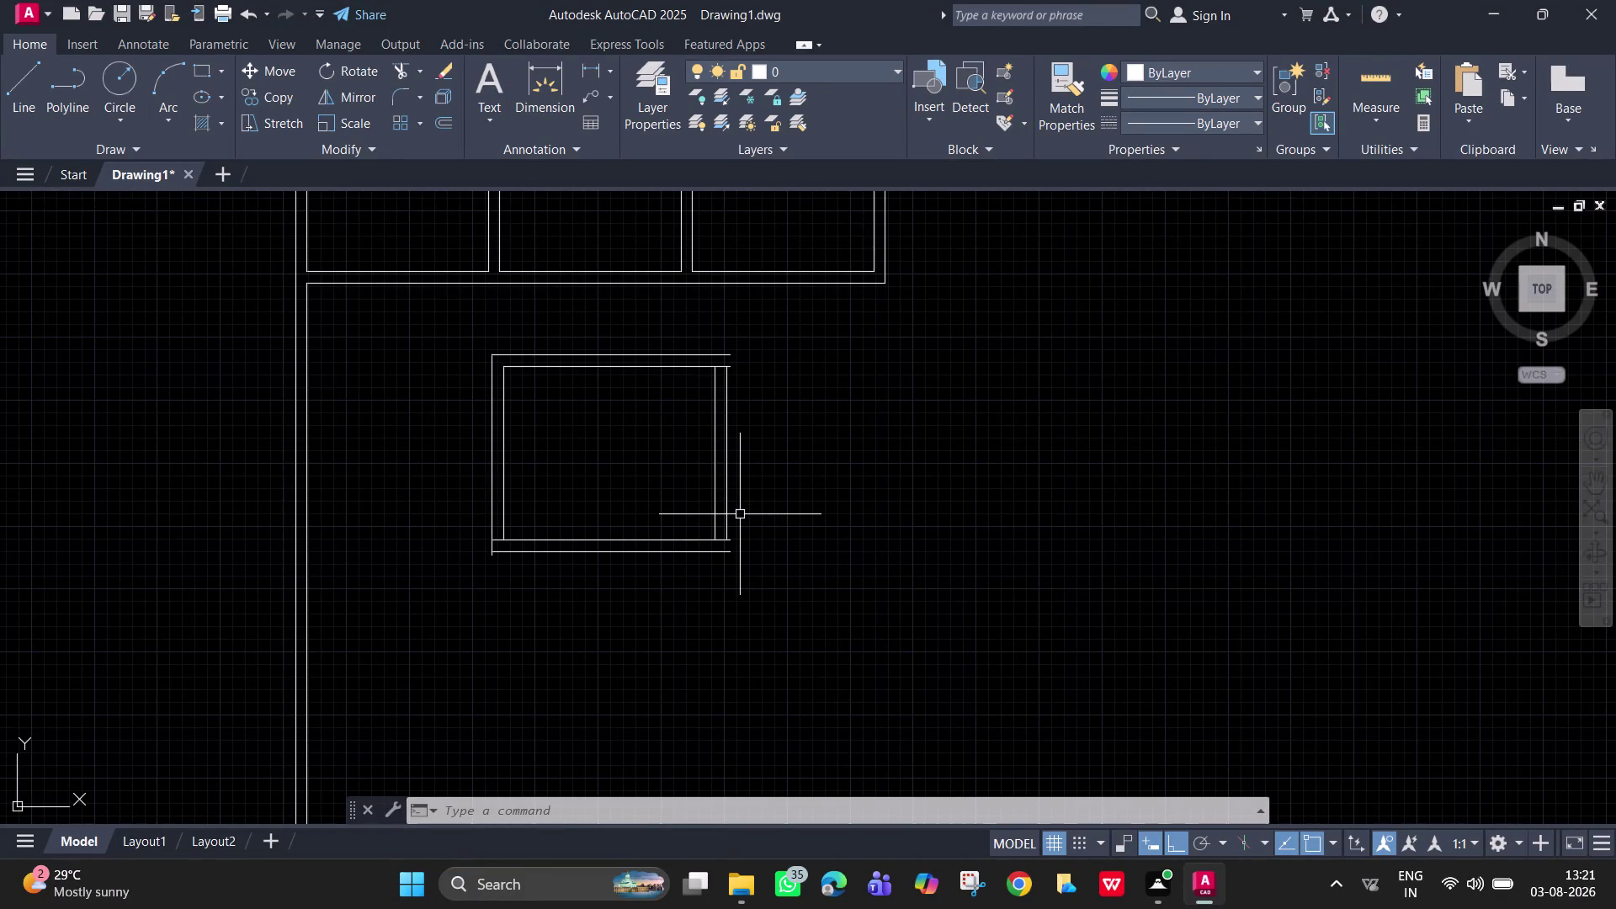
Offset the room's right wall line 11'6" to the right.
key(o)
key(space)
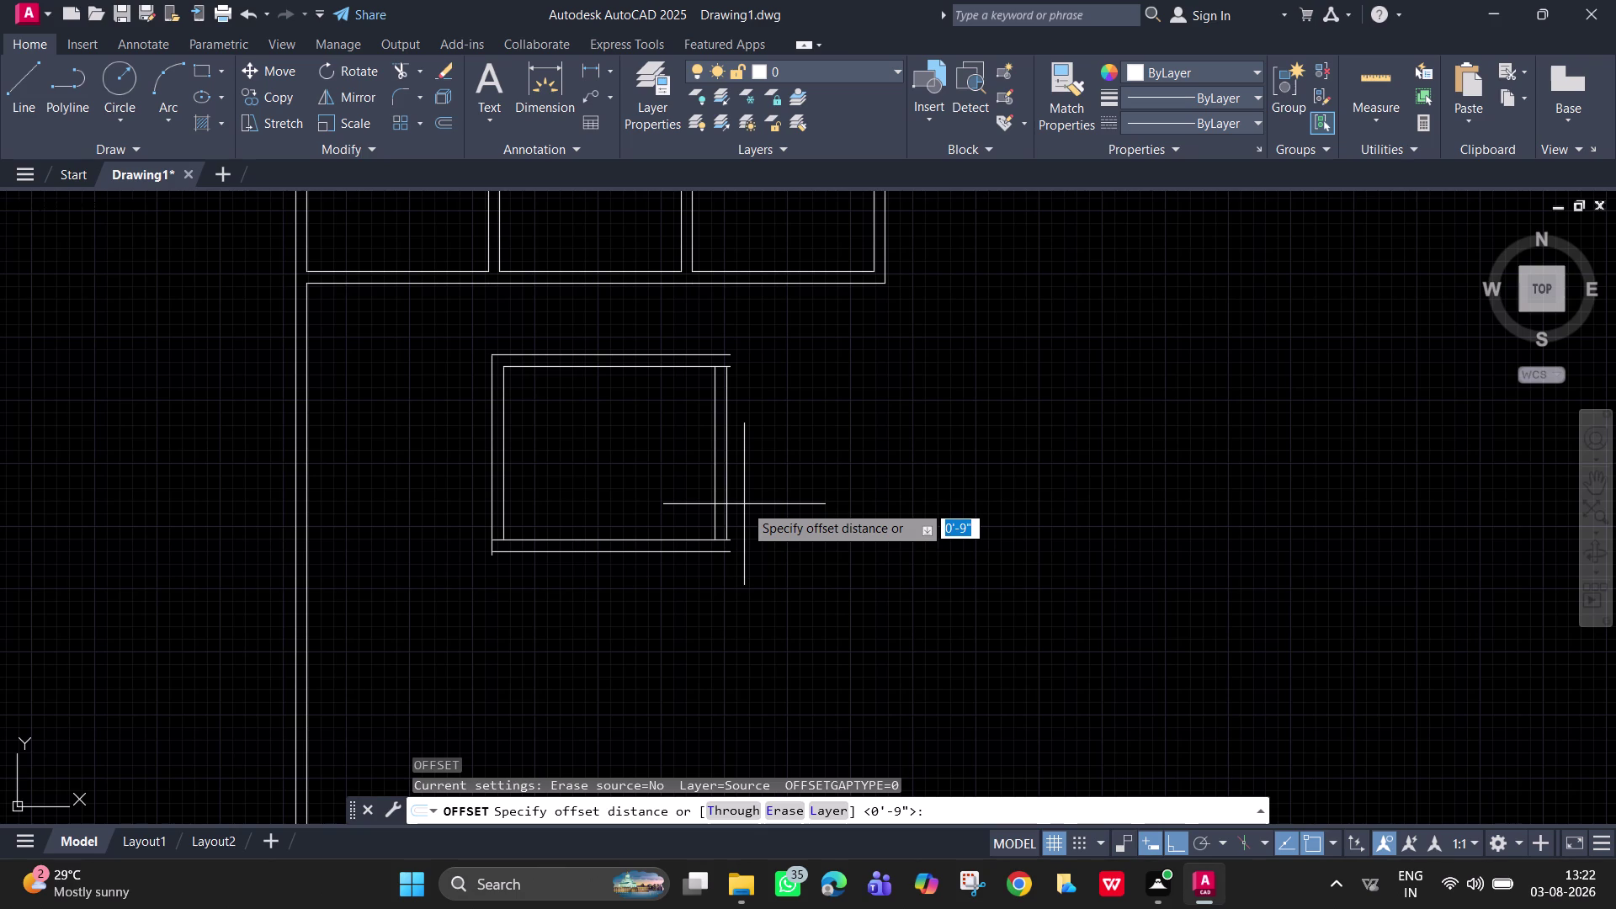
text(11')
text(6)
text(")
key(Return)
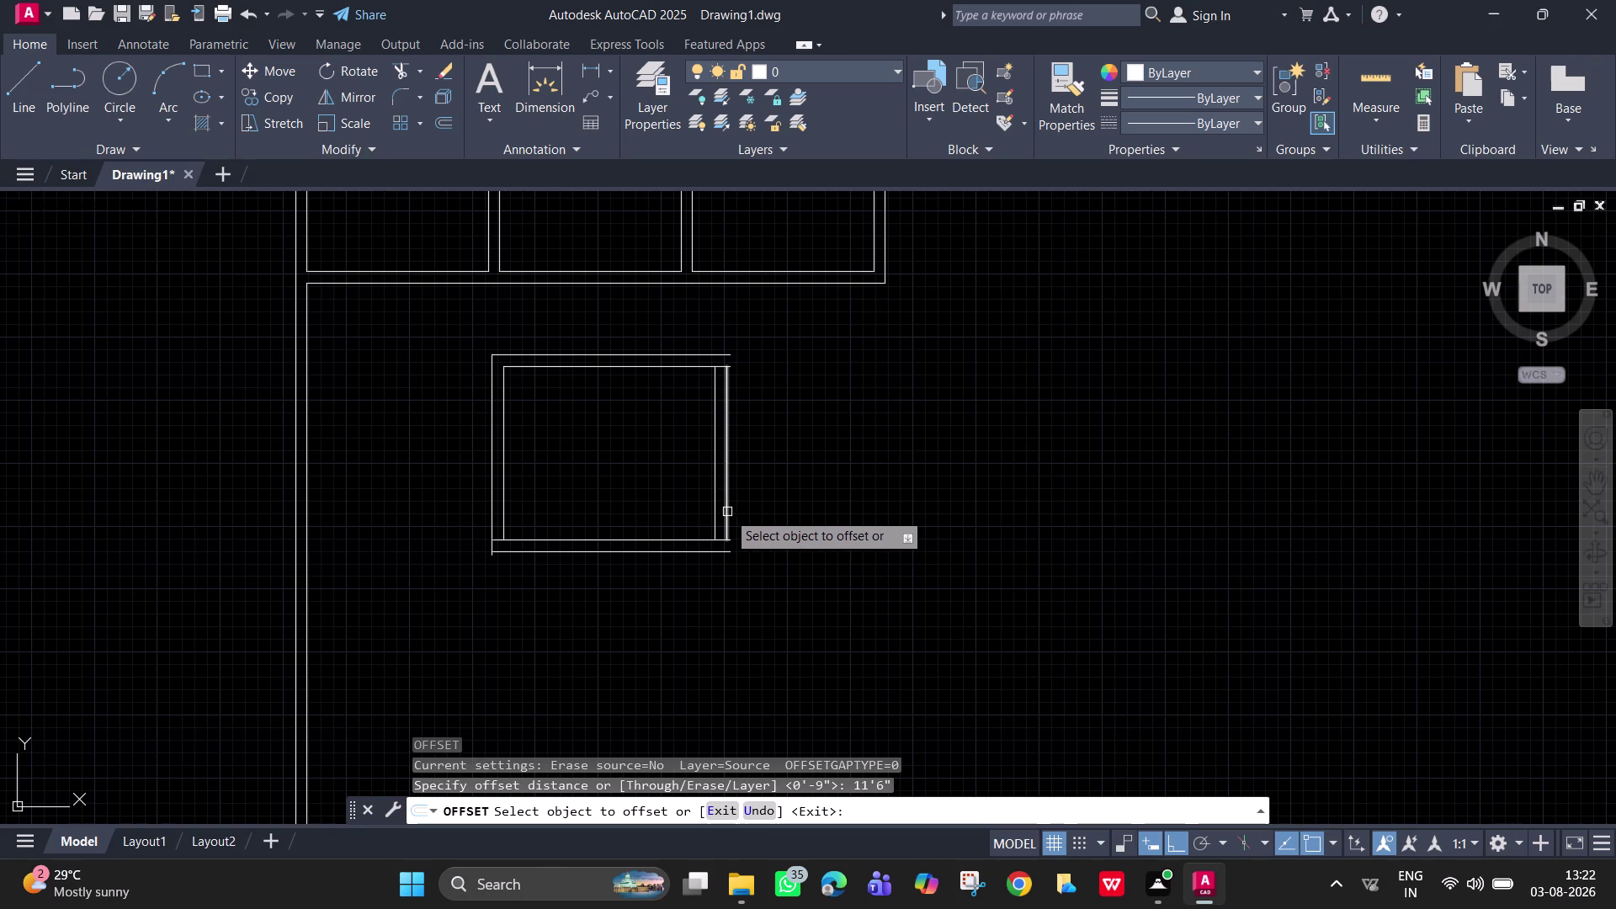
click(726, 511)
click(1239, 455)
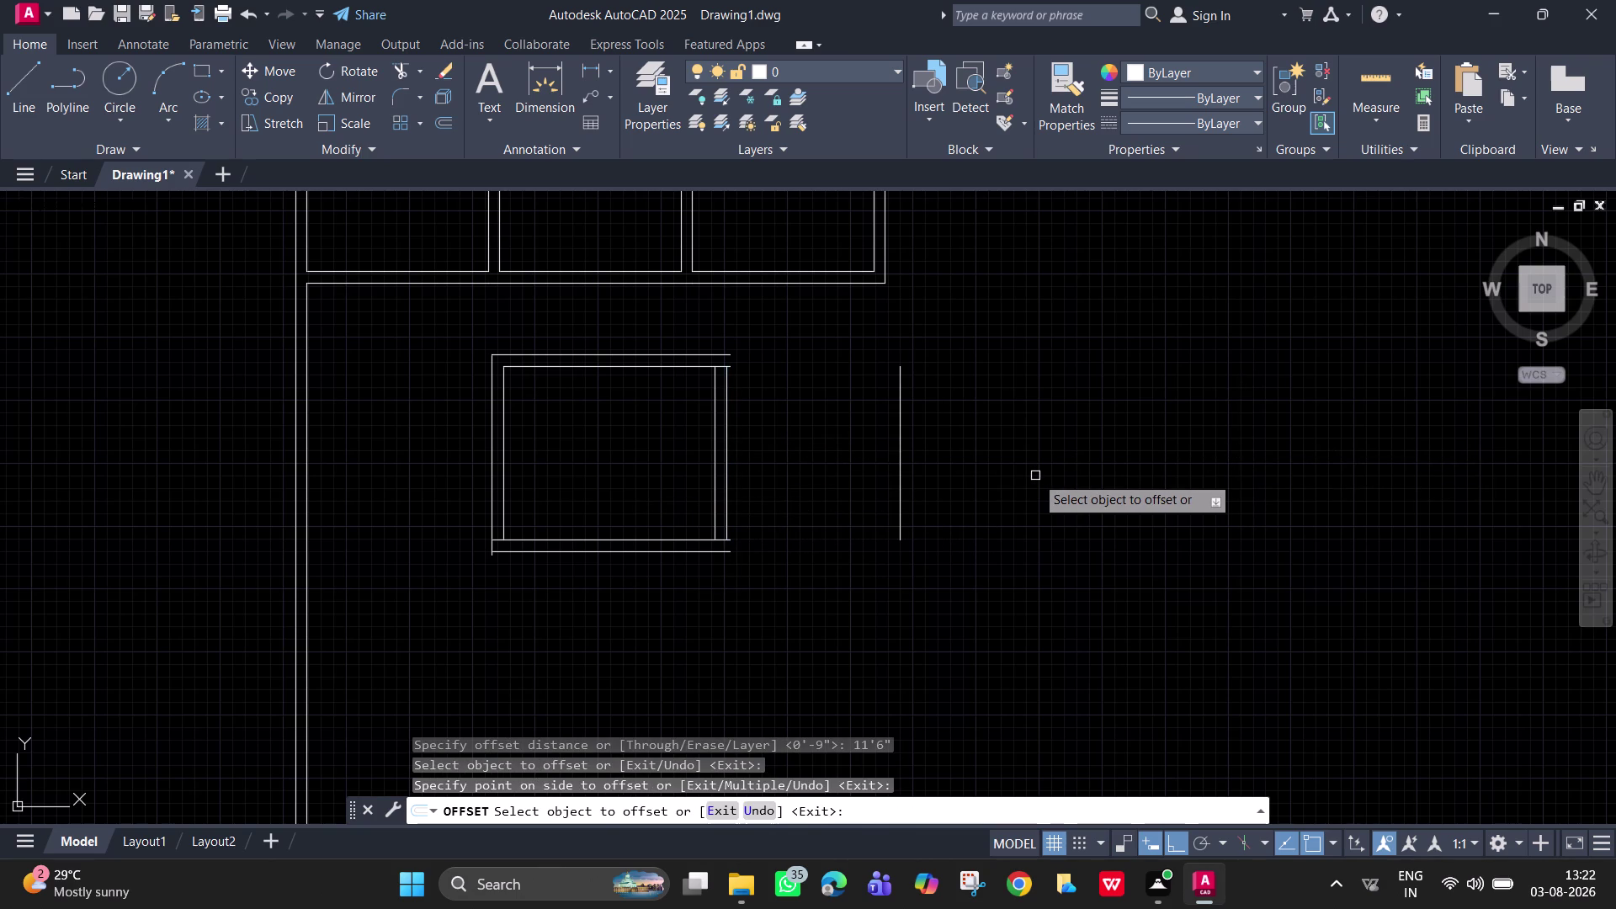
key(space)
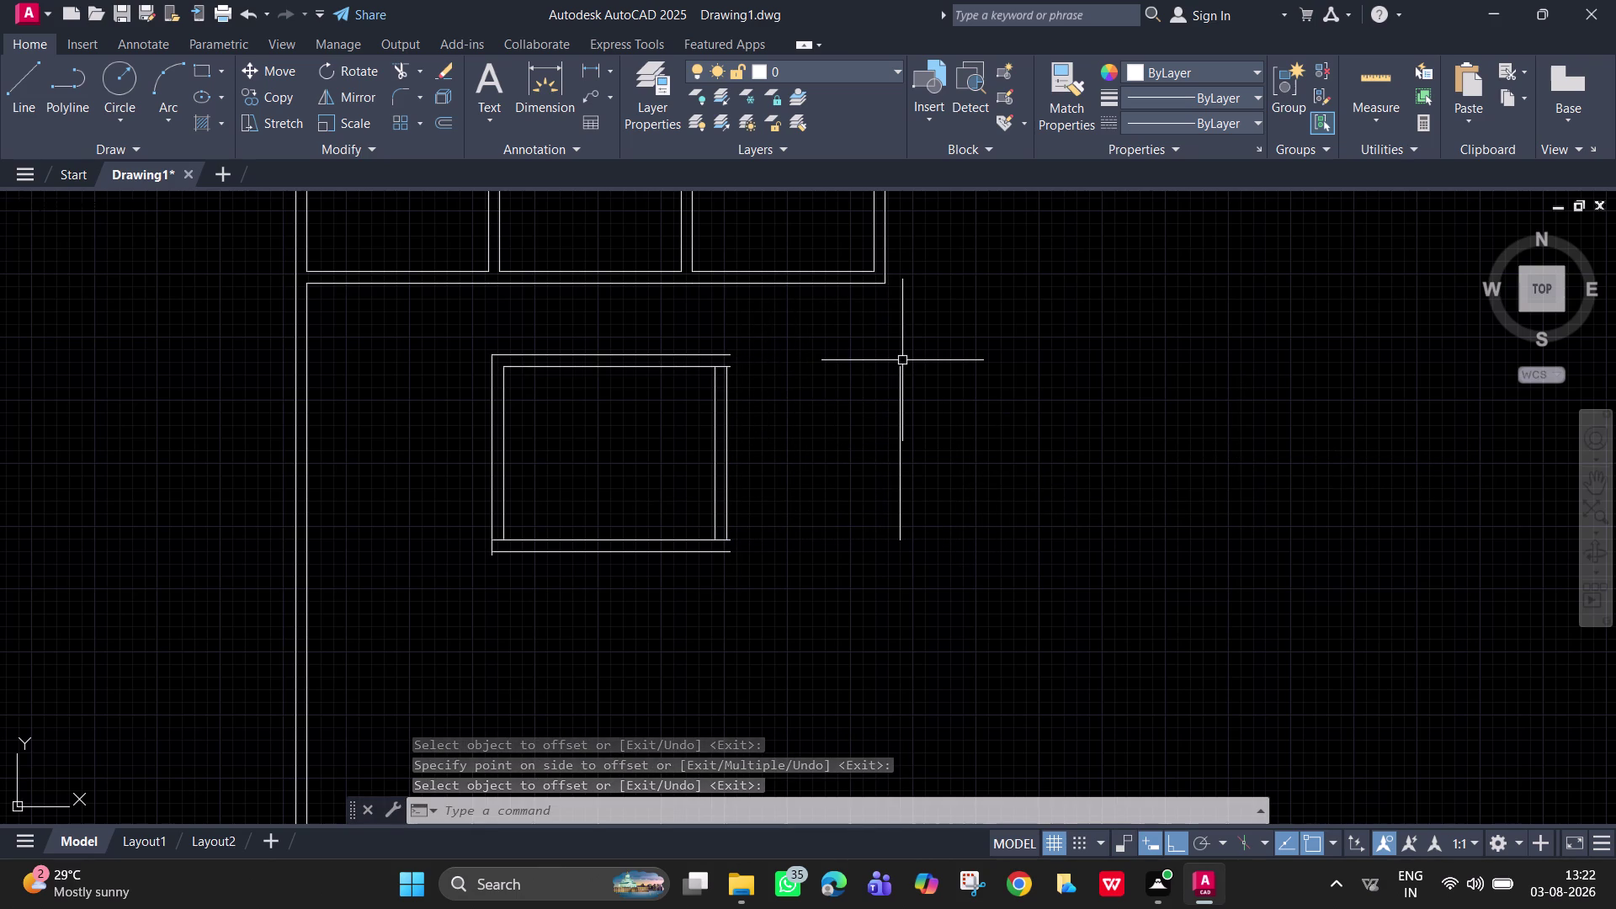
Offset the new wall line 9" to give it wall thickness.
key(space)
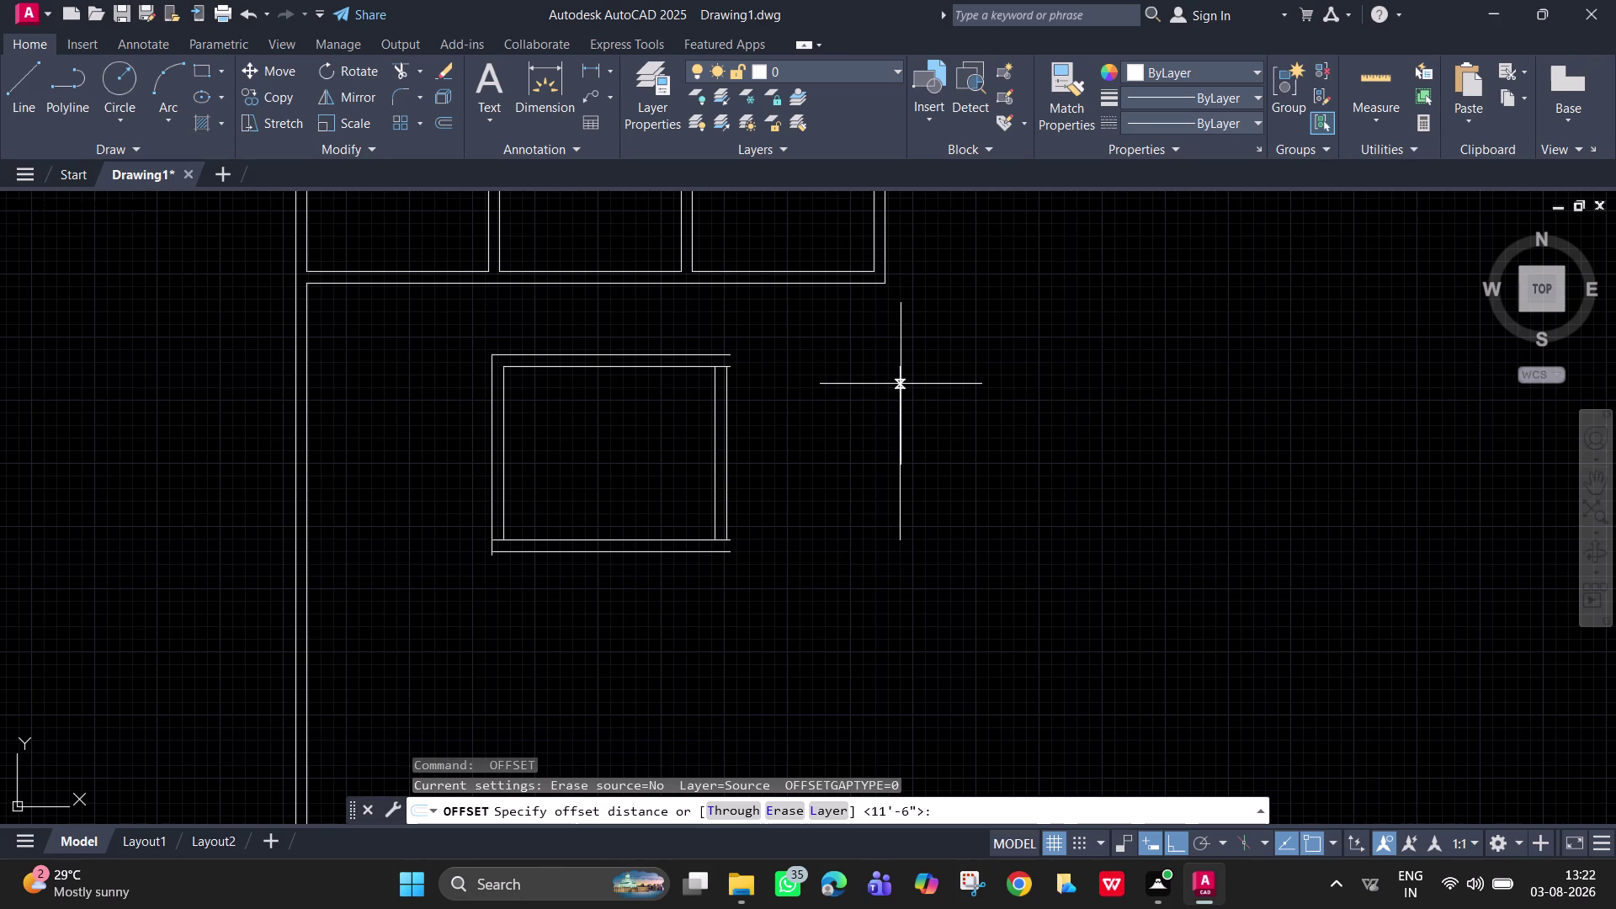
key(9)
key(Return)
click(901, 384)
click(1031, 401)
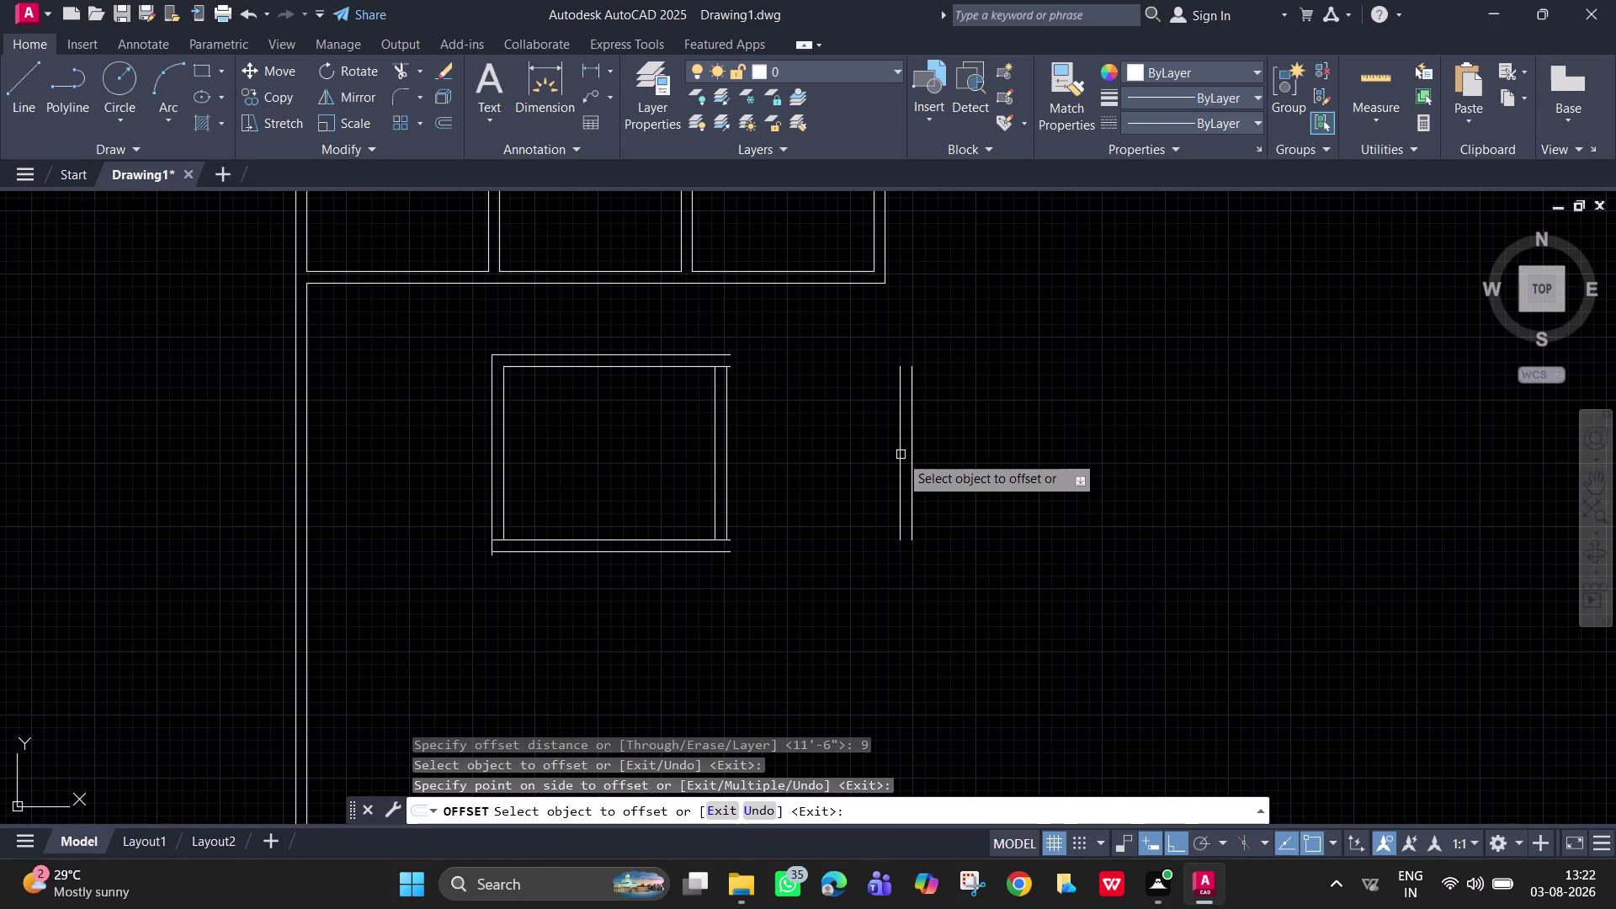
key(space)
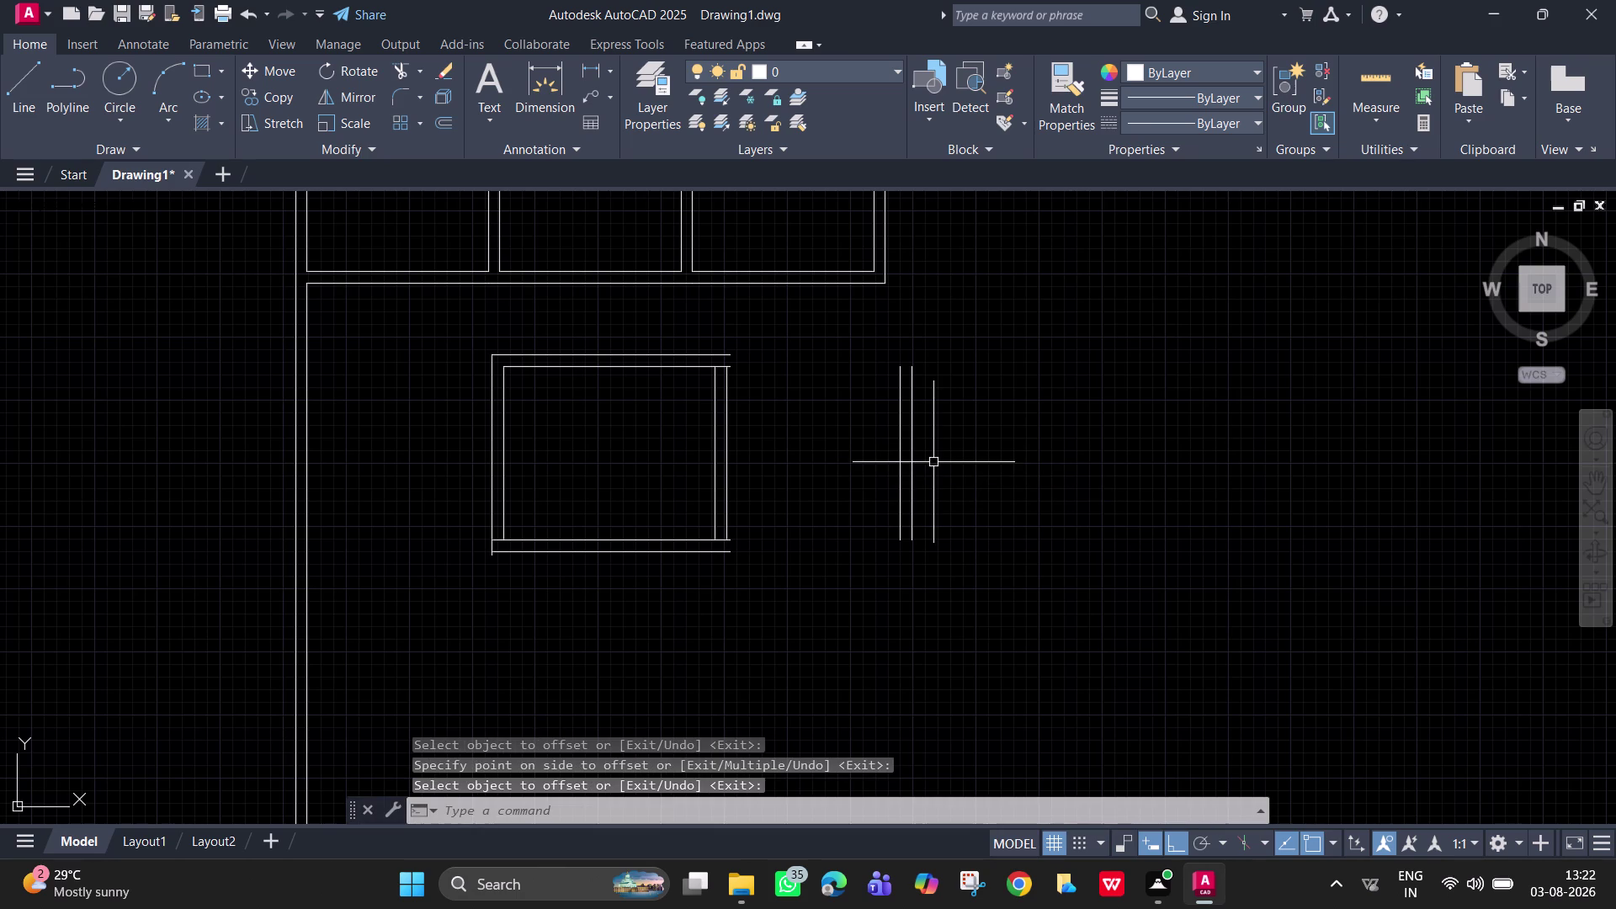
Offset the new wall's outer line 10'6" further right.
key(space)
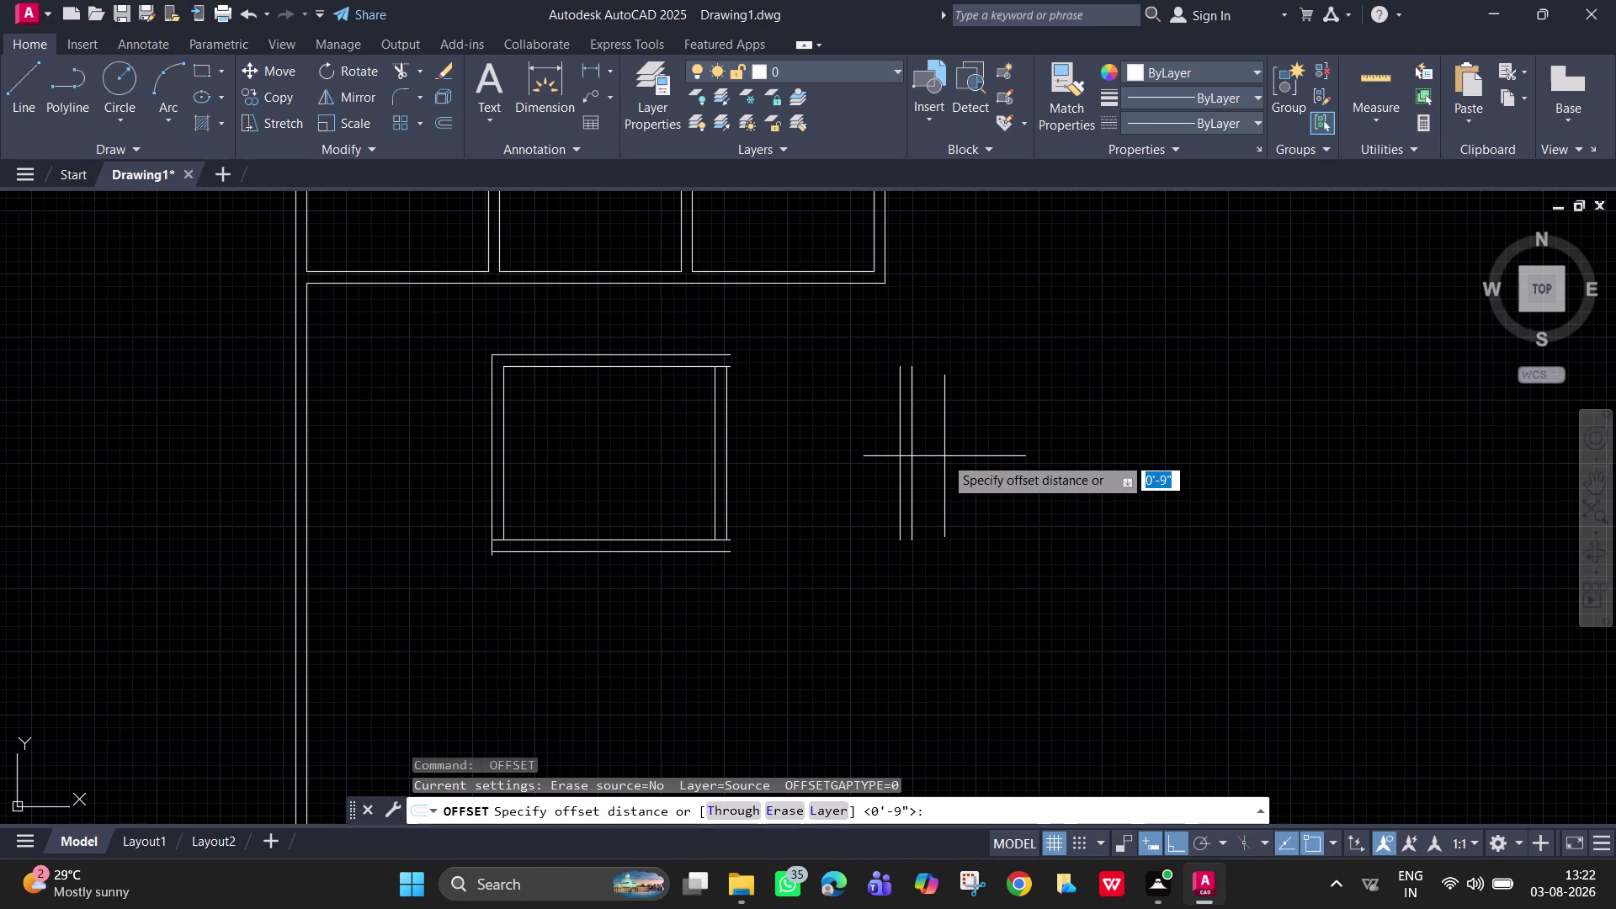
text(10)
text(')
text(6")
key(Return)
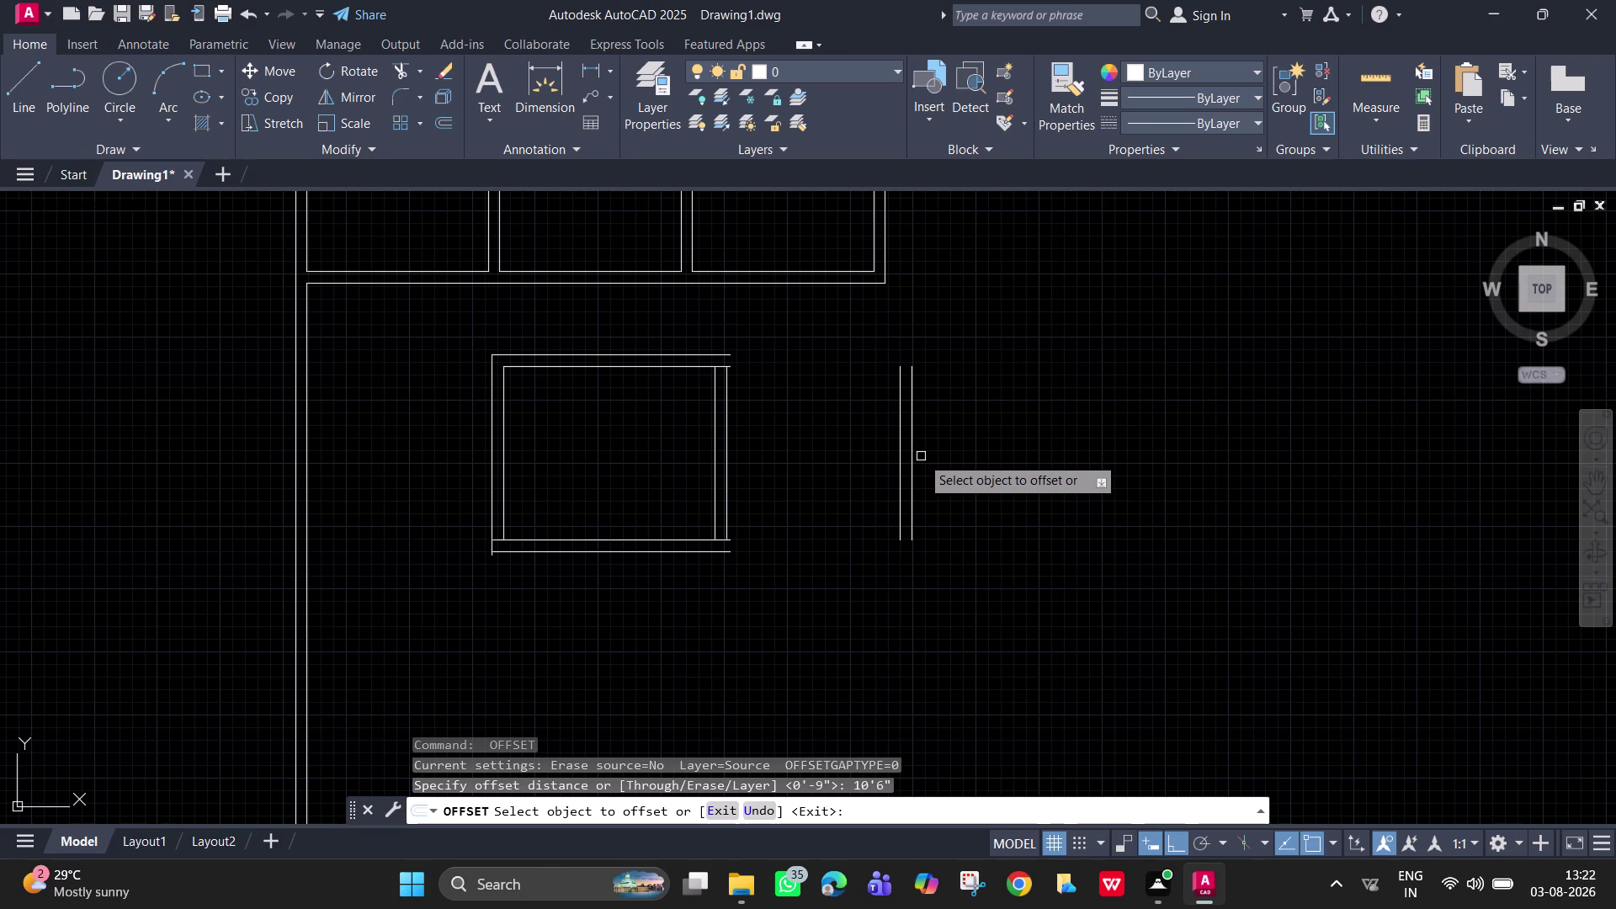
click(912, 456)
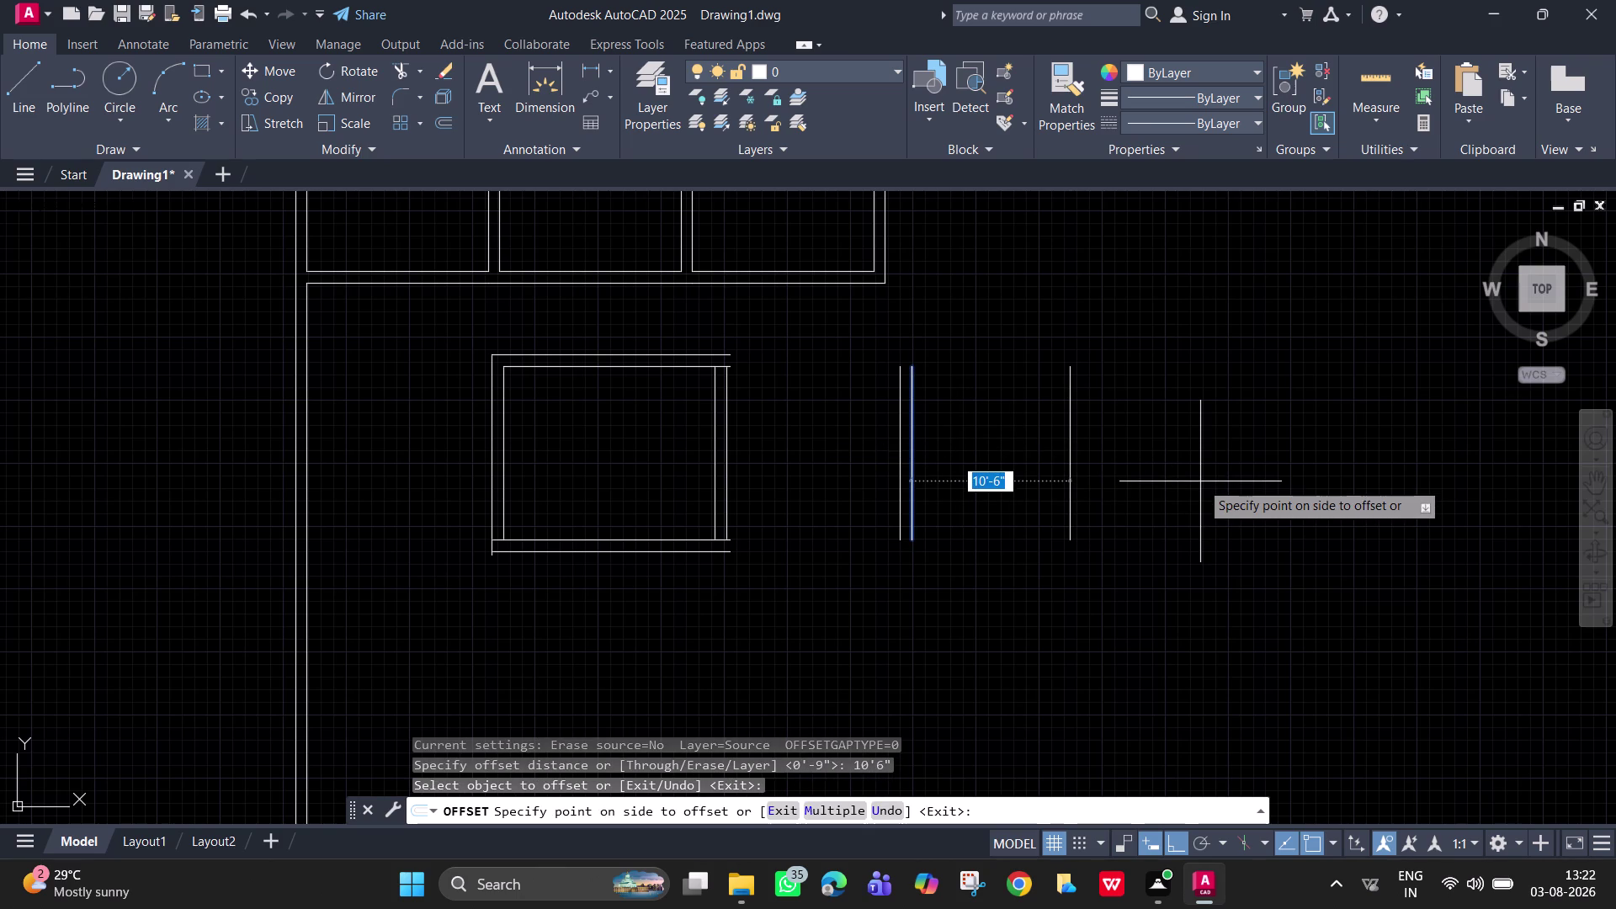
click(1200, 482)
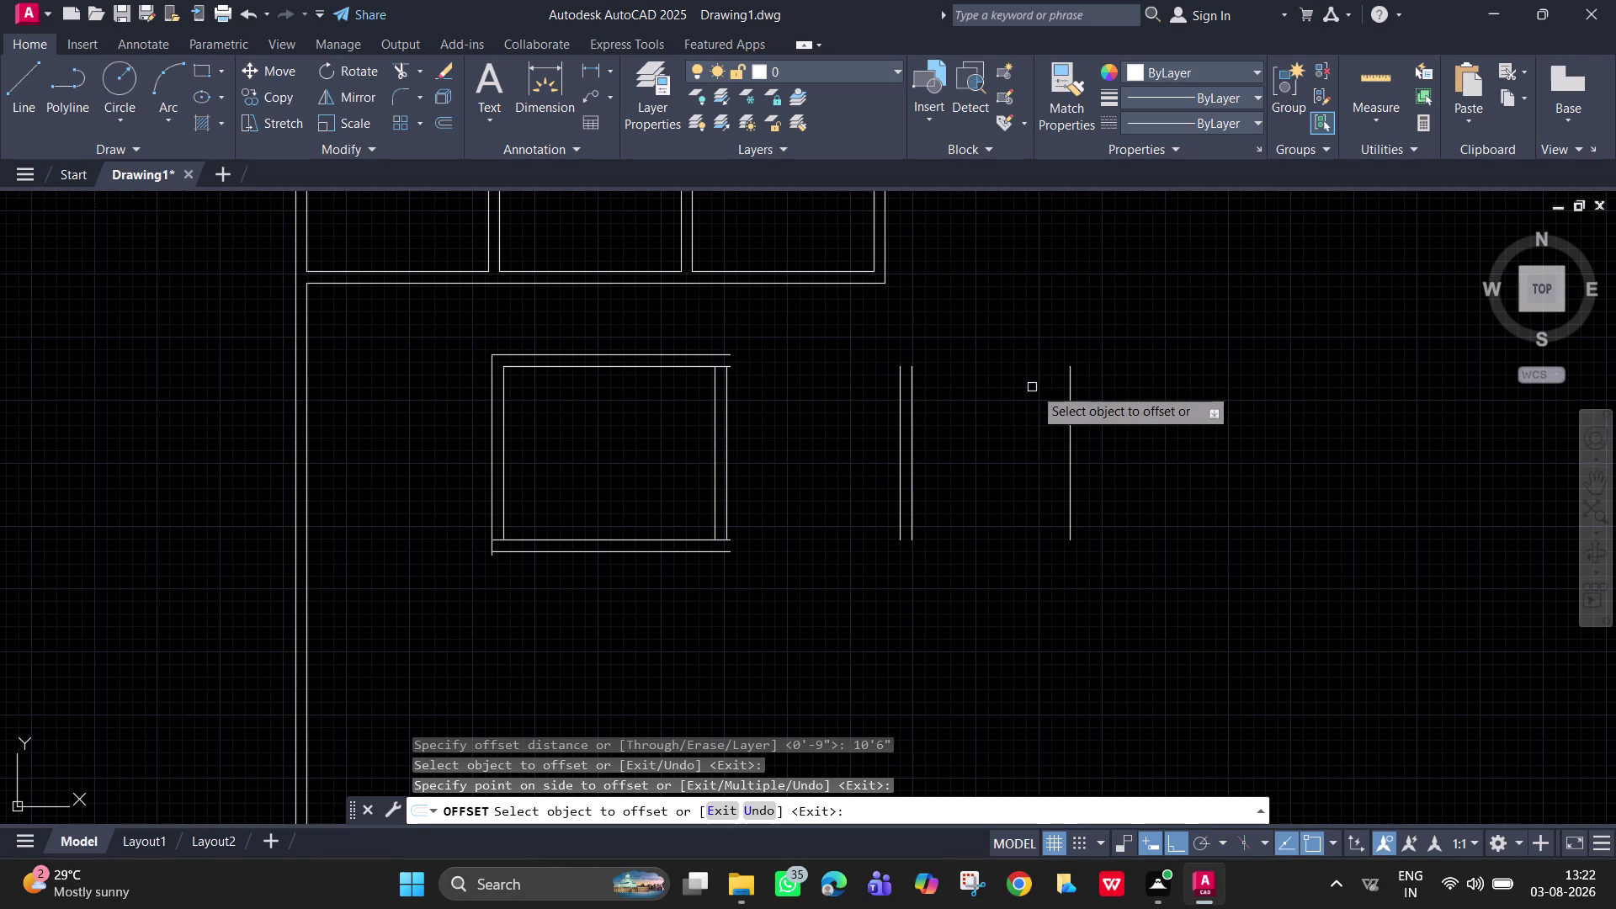
key(space)
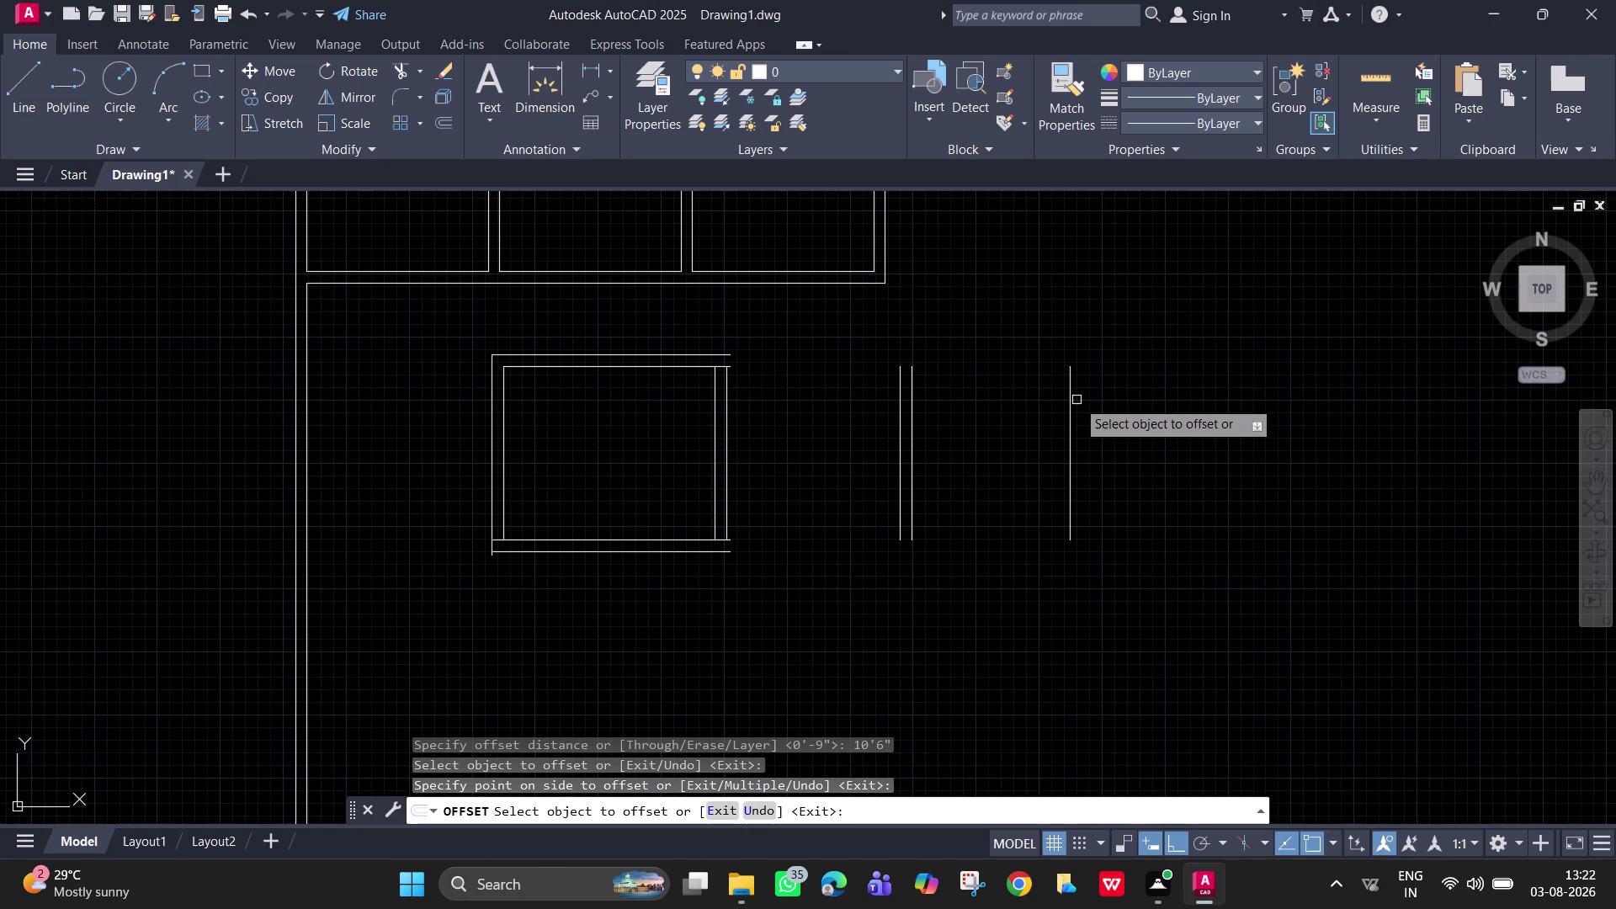
Offset the rightmost wall line 9" to complete the third wall.
key(space)
text(9)
key(Return)
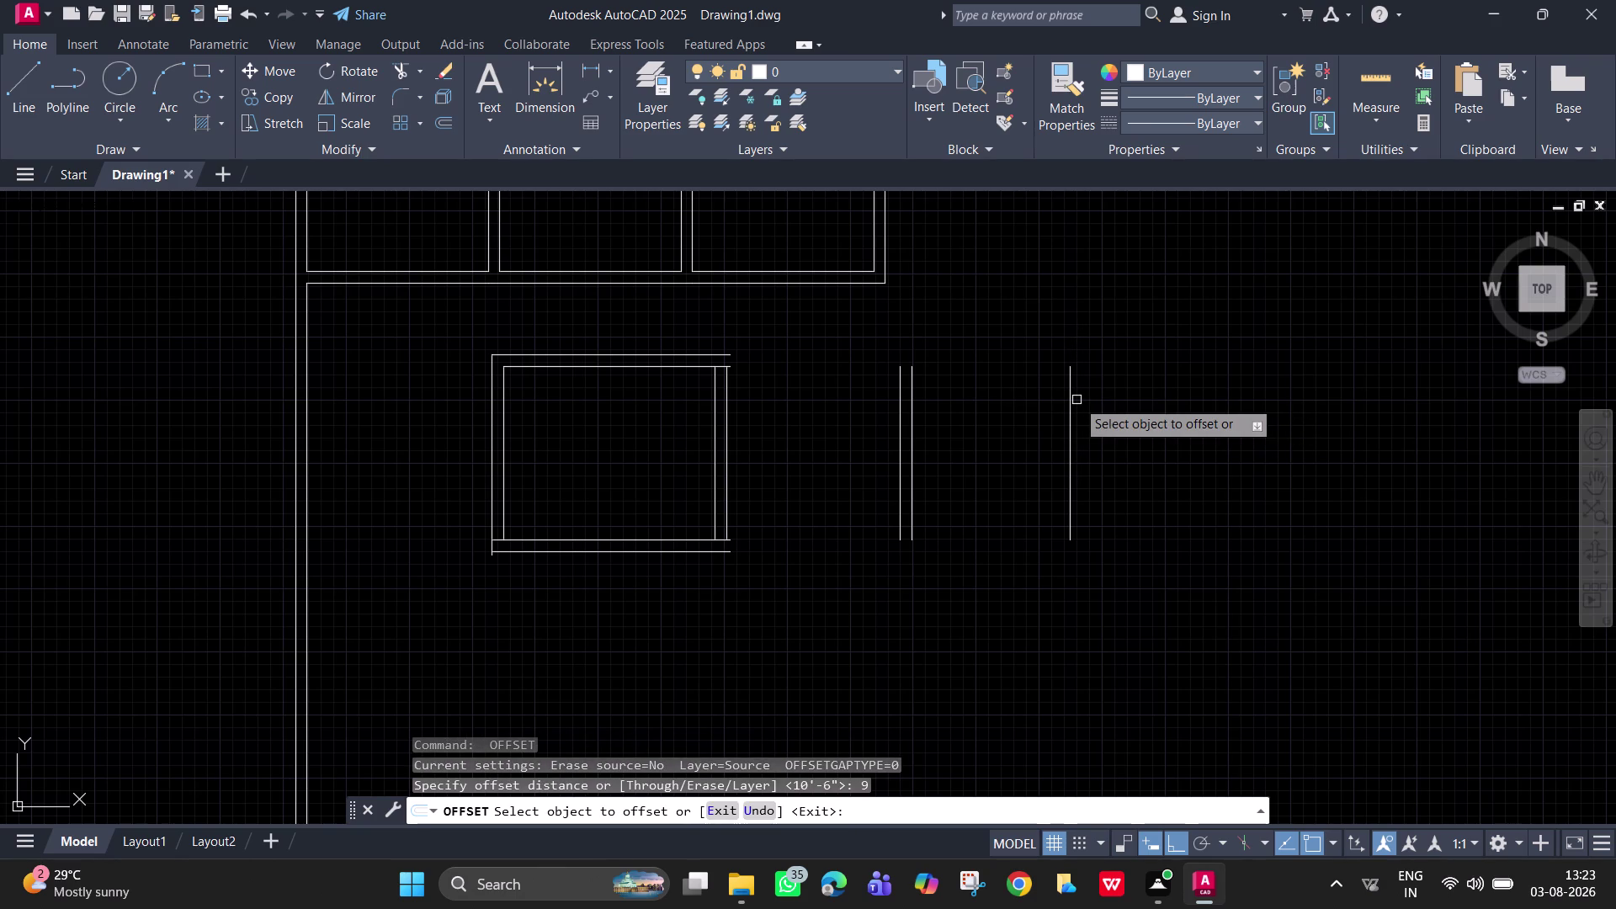
click(1070, 400)
click(1144, 415)
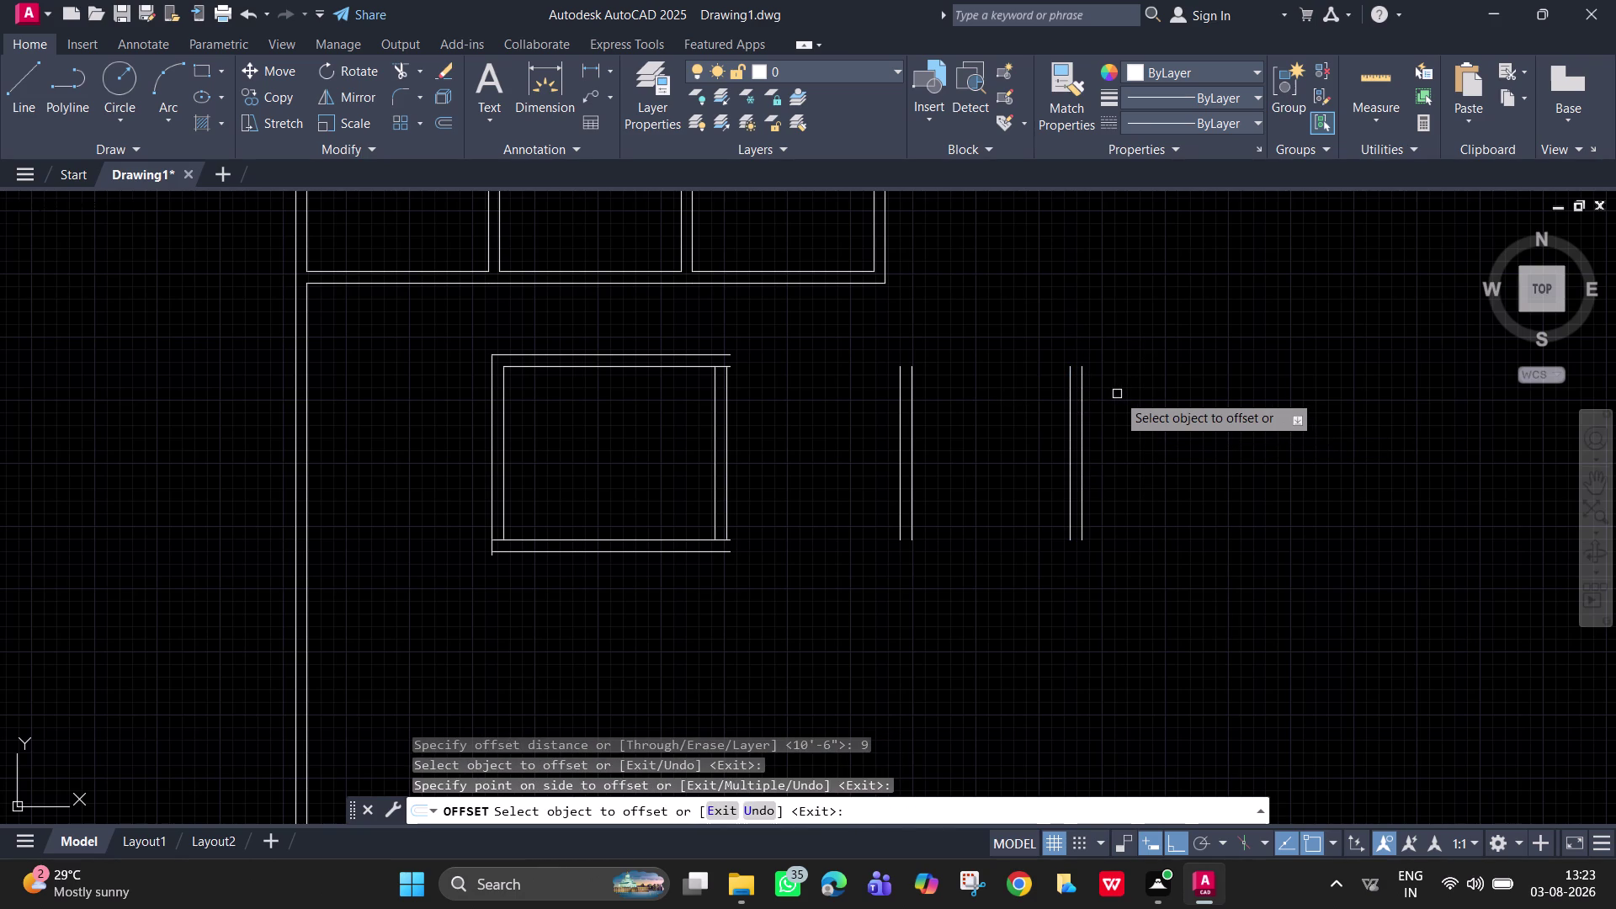
key(space)
Begin a line at the right end of the plan.
key(l)
key(Return)
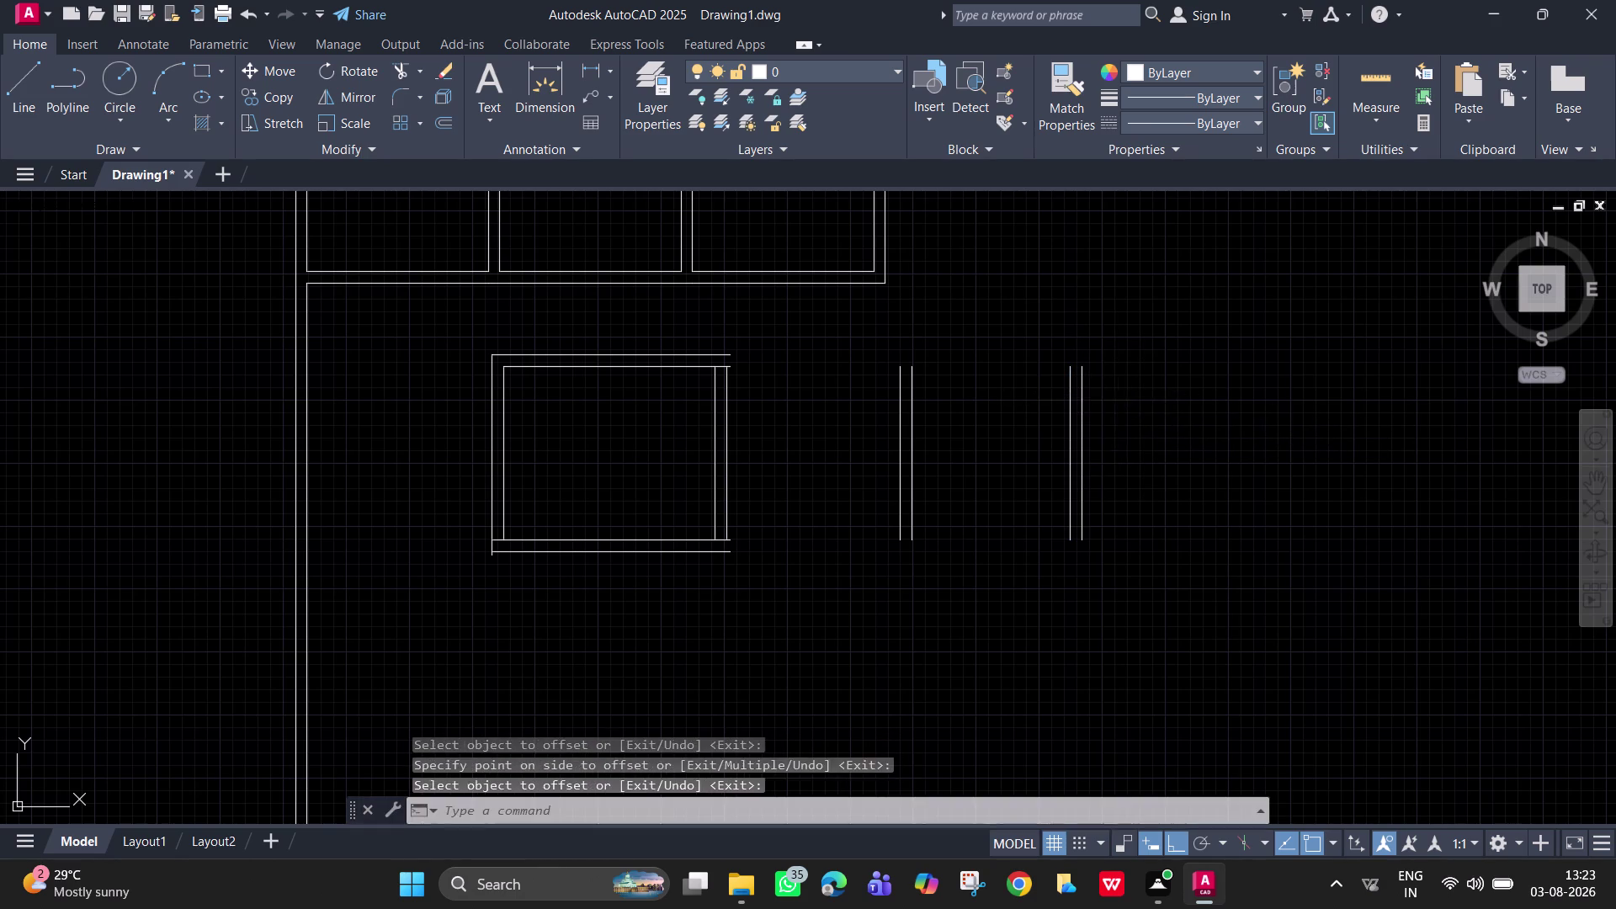
click(1080, 365)
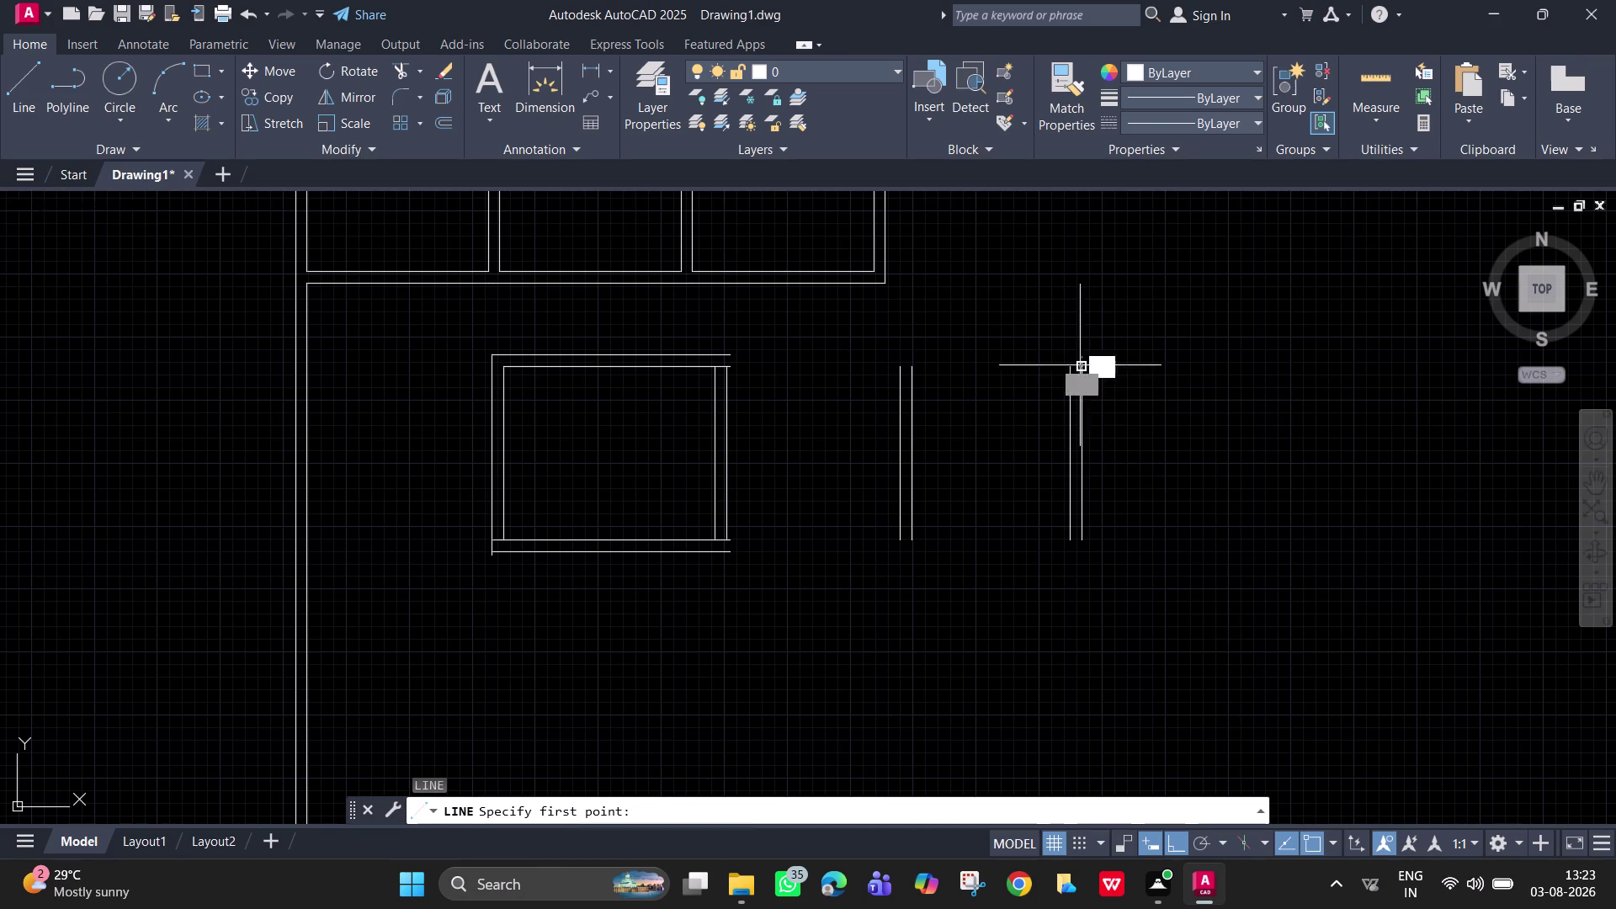
Draw a long vertical line beside the rightmost wall pair, from its top end downward.
click(1082, 335)
key(space)
key(space)
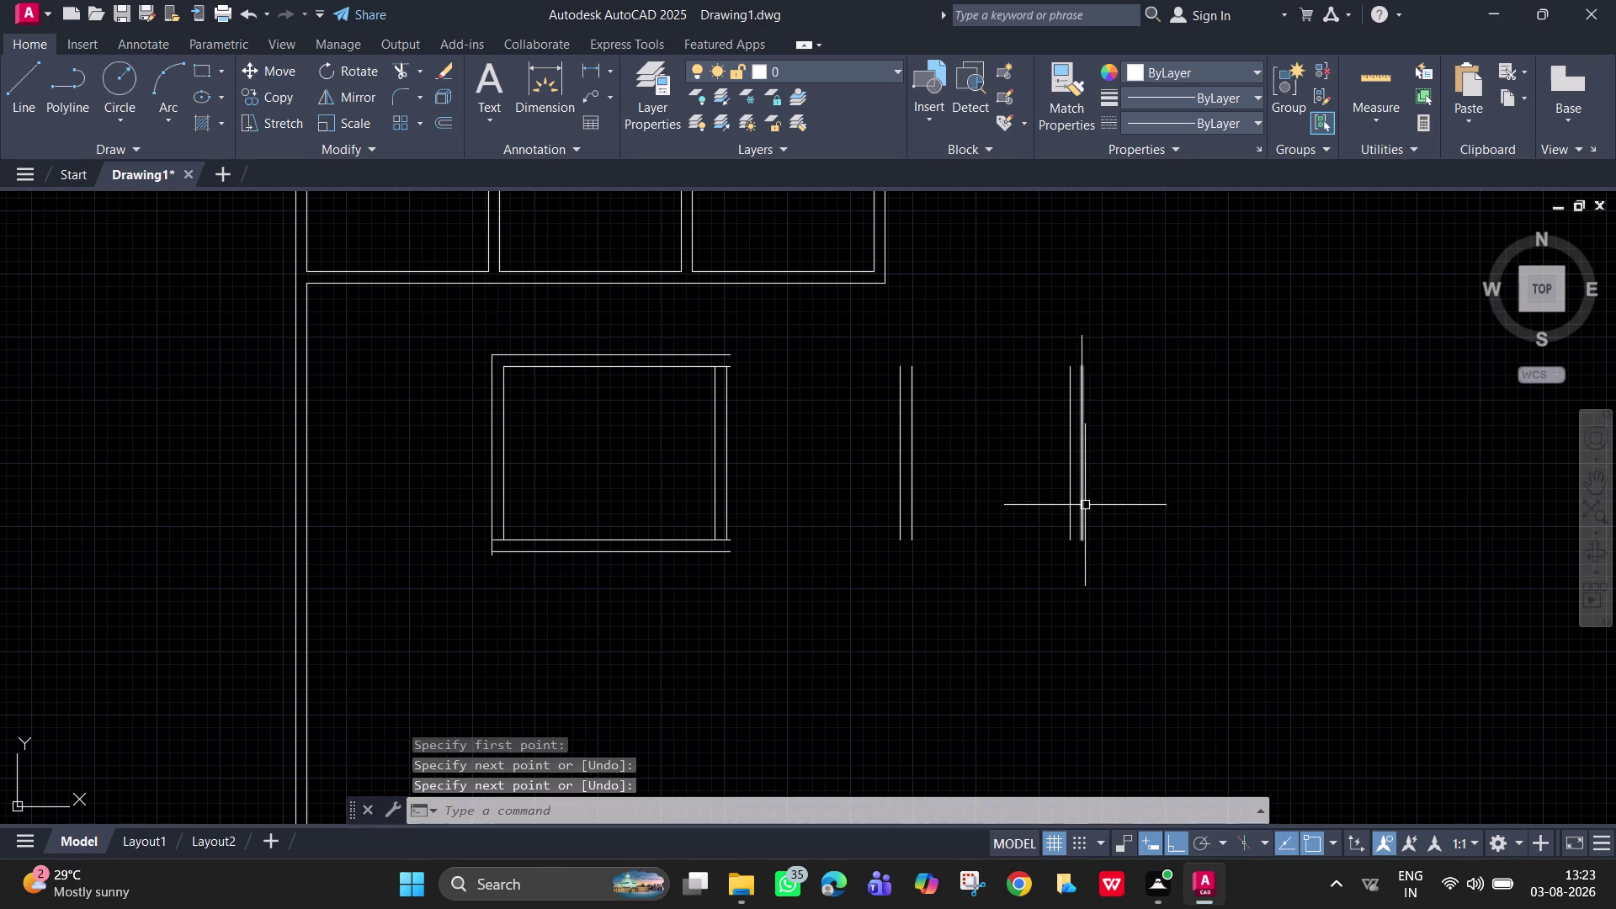
click(1082, 542)
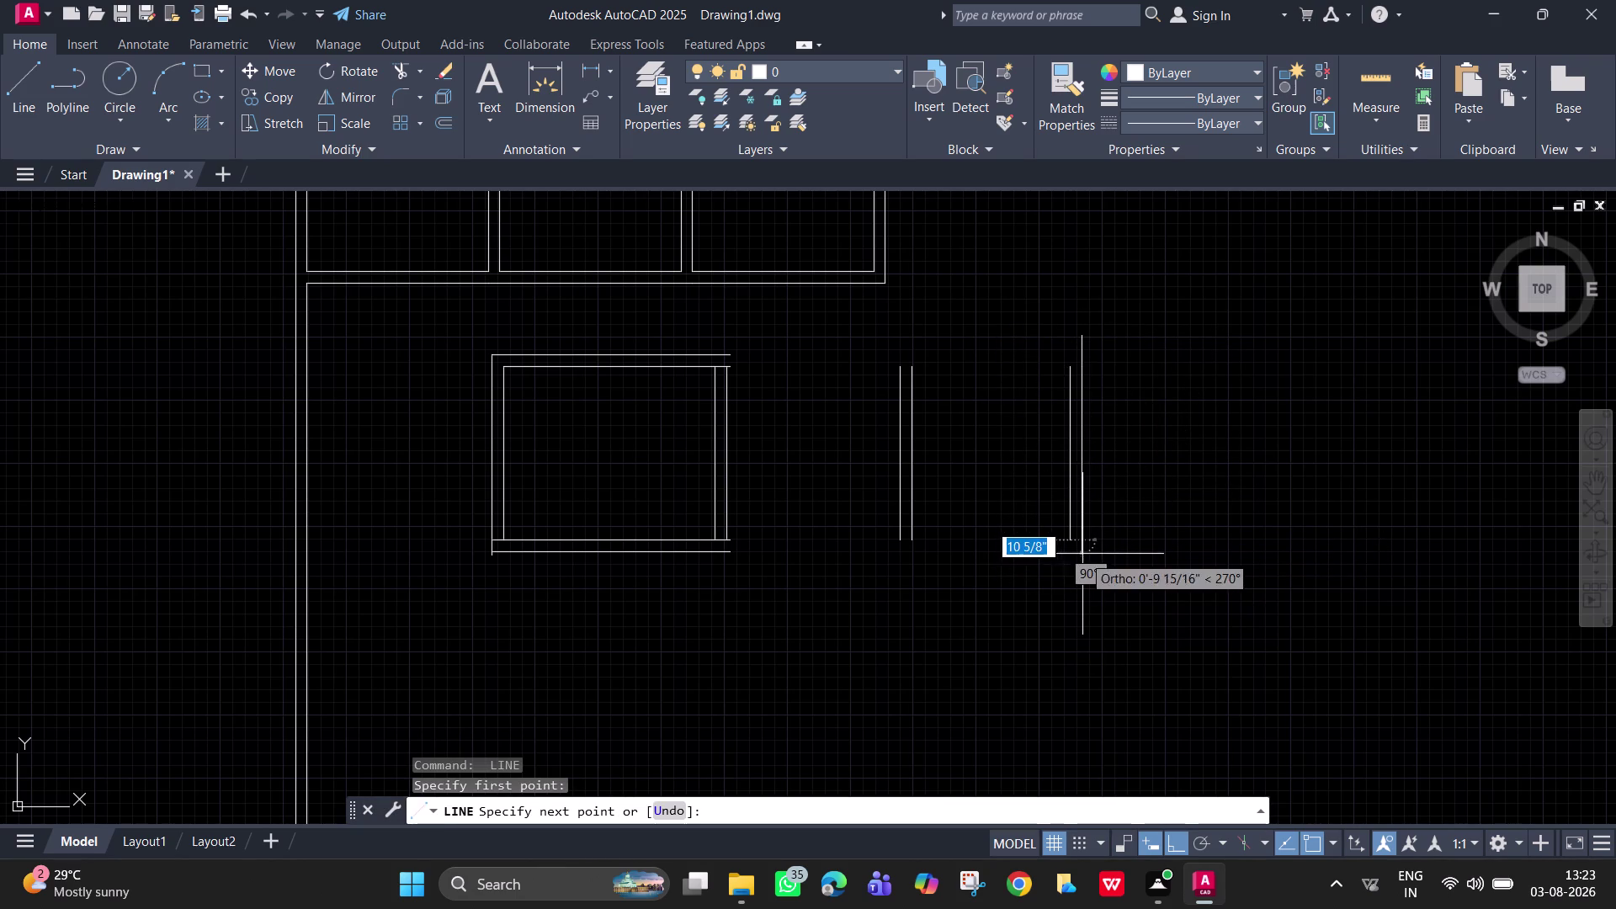
click(1083, 554)
key(space)
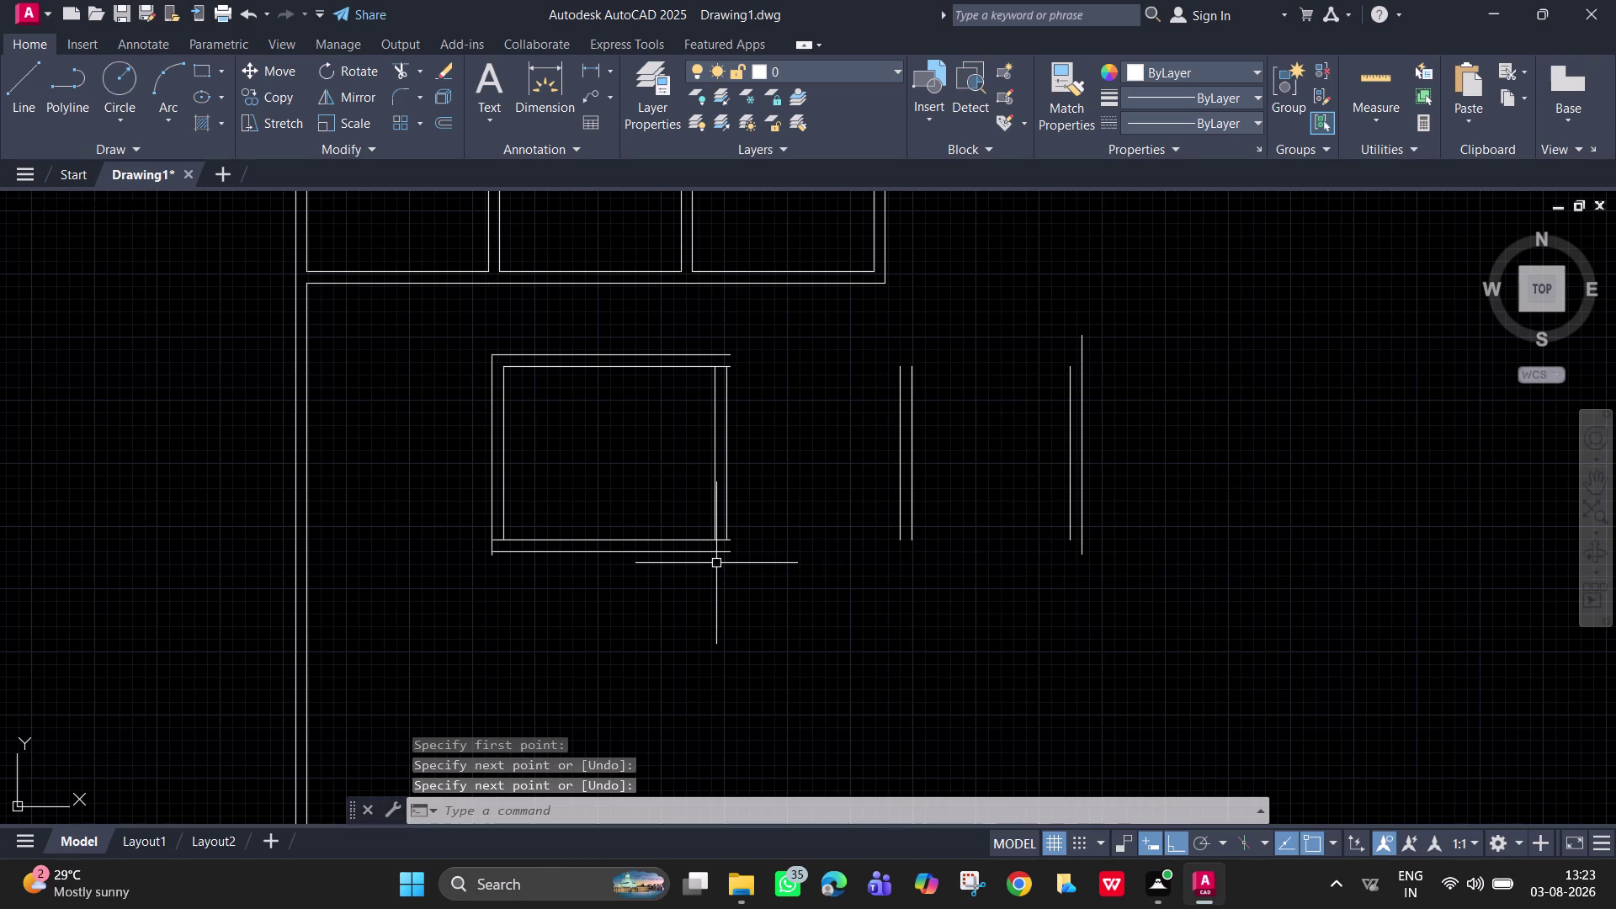
text(ex)
key(space)
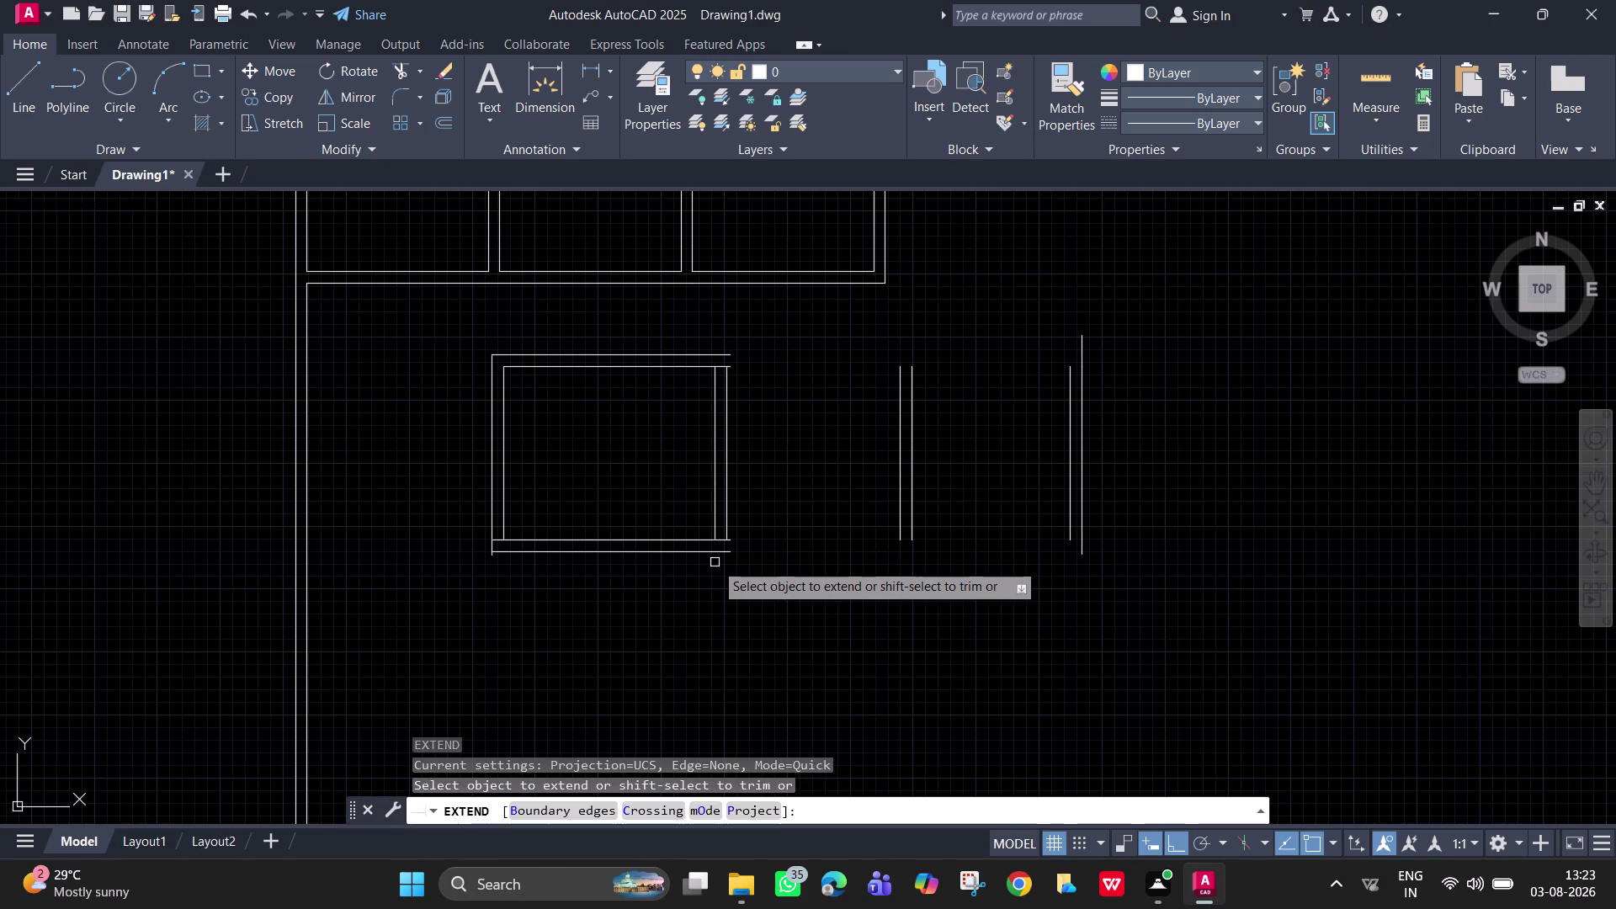
Extend the inner bottom, inner and outer top, and divider wall lines to their boundaries.
click(702, 553)
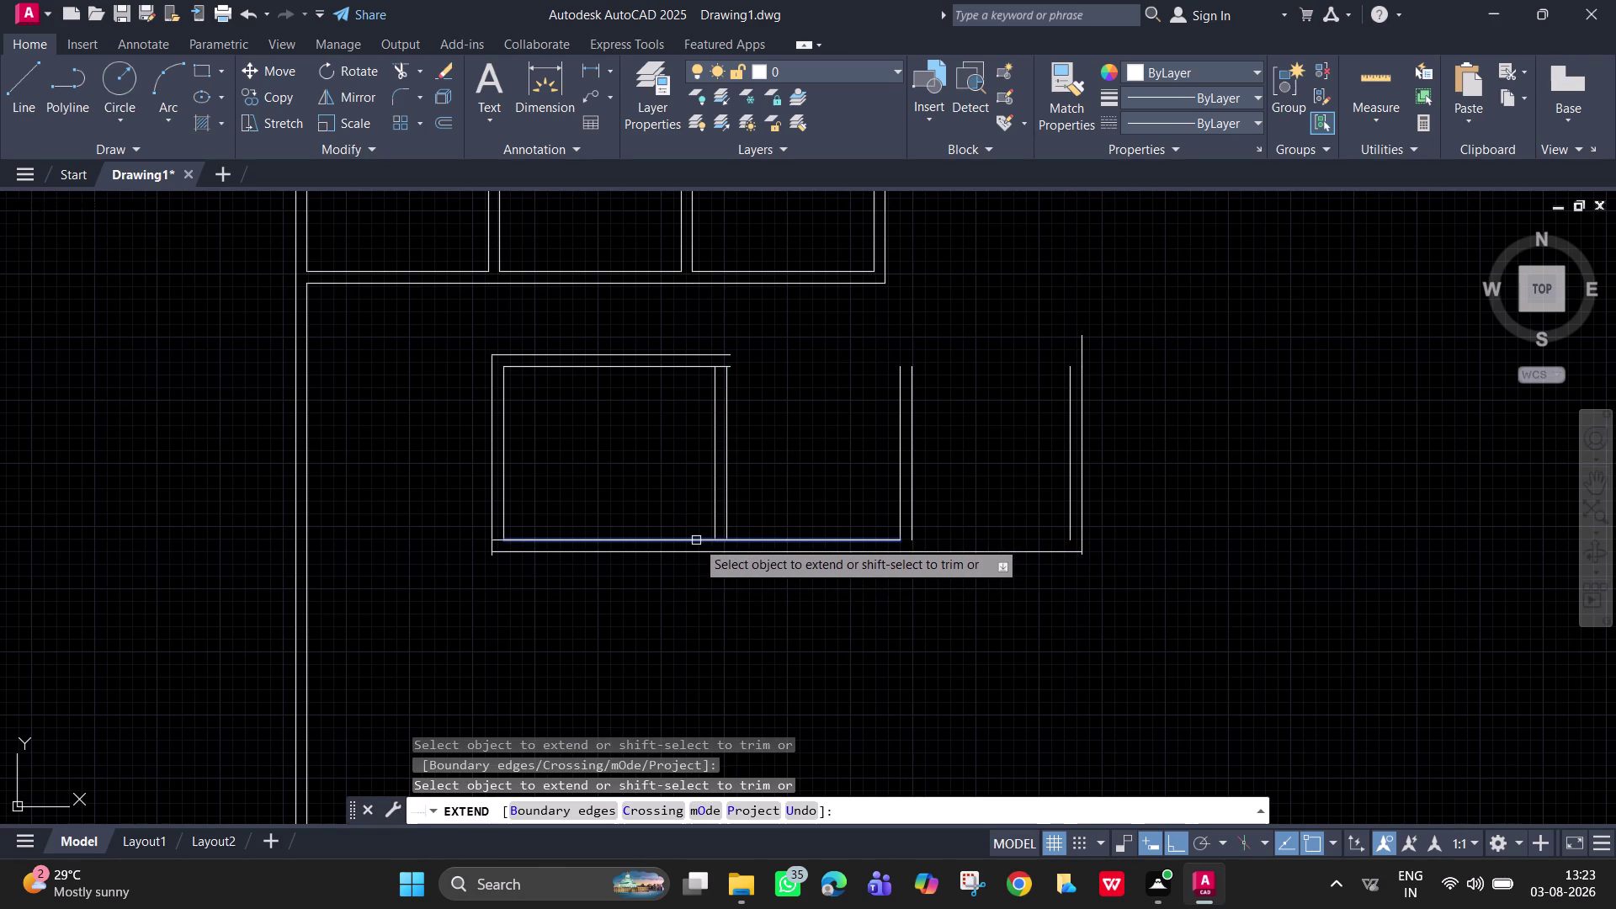
click(696, 540)
click(805, 540)
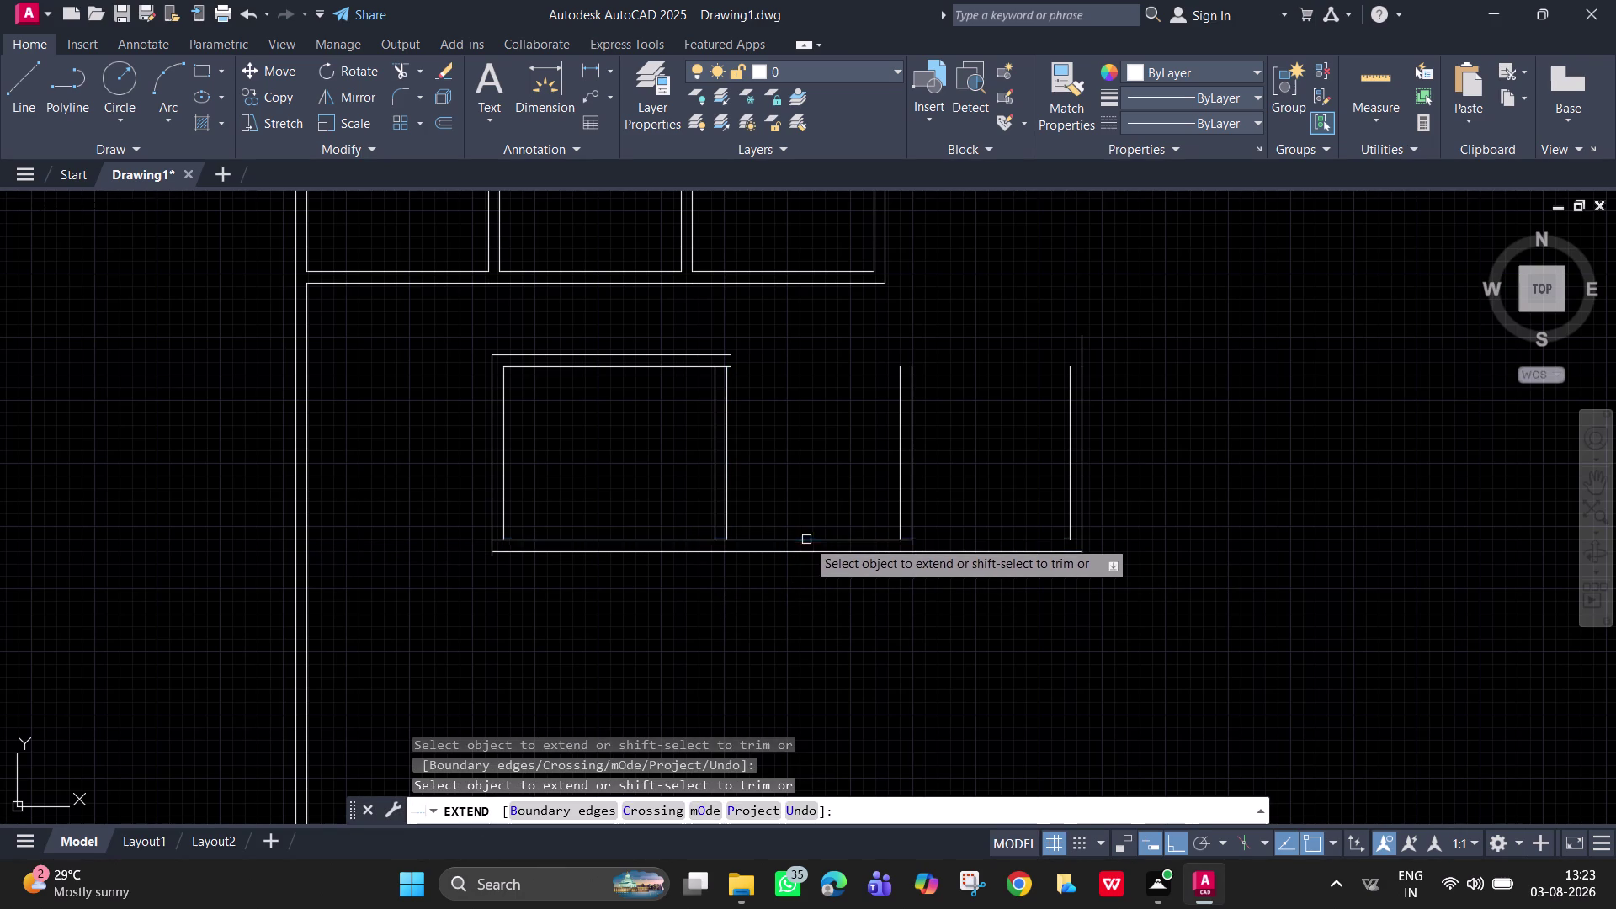
click(875, 537)
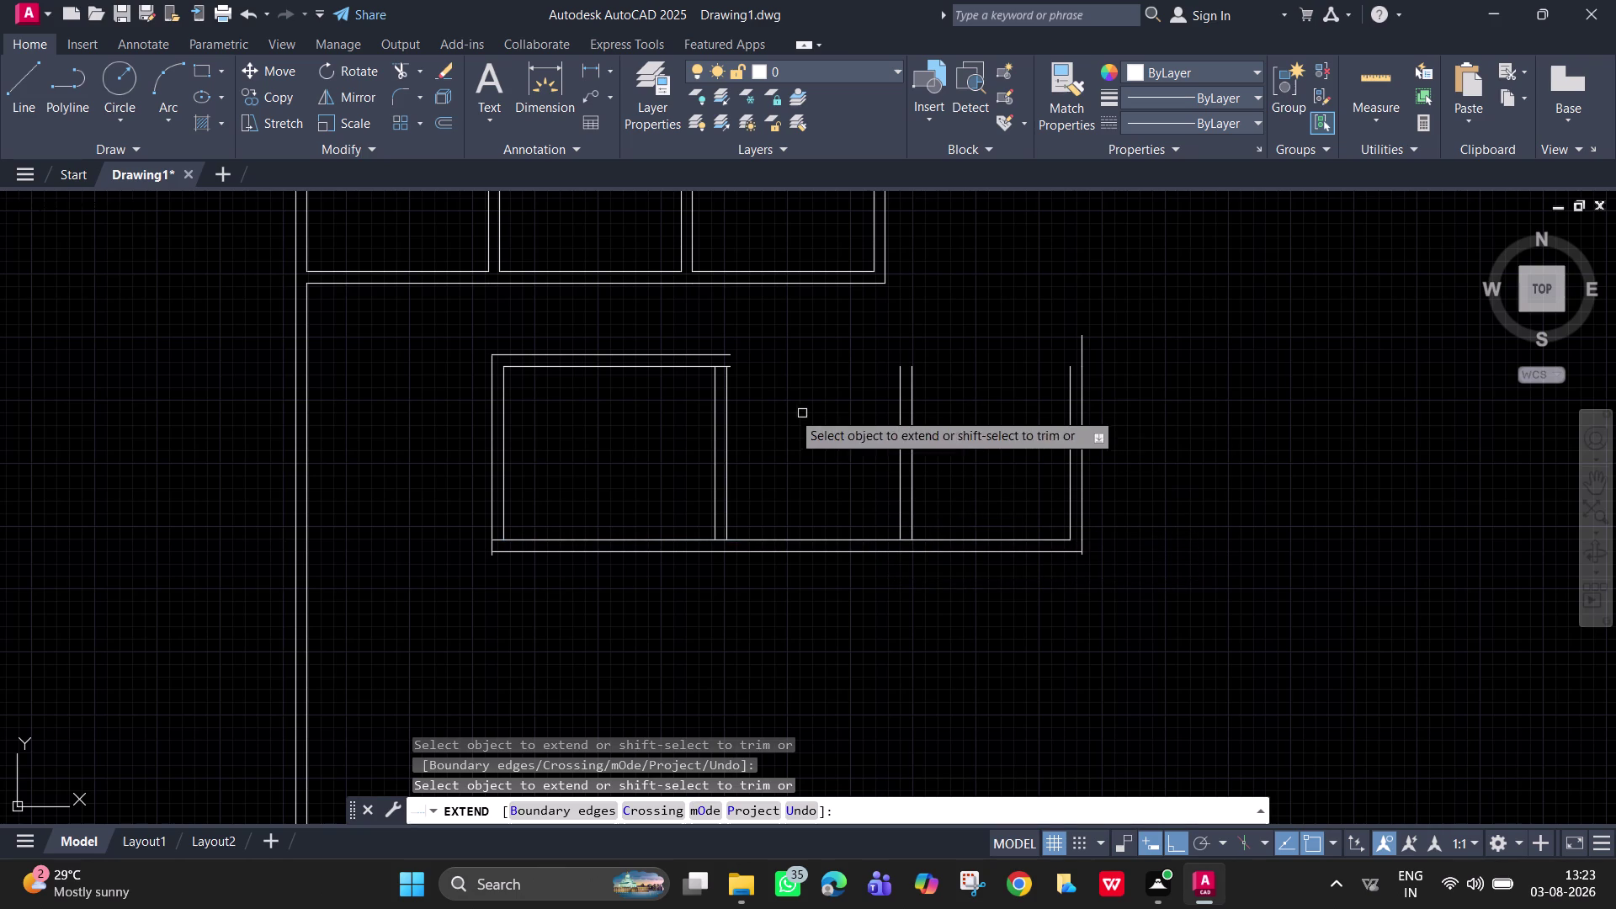
click(700, 368)
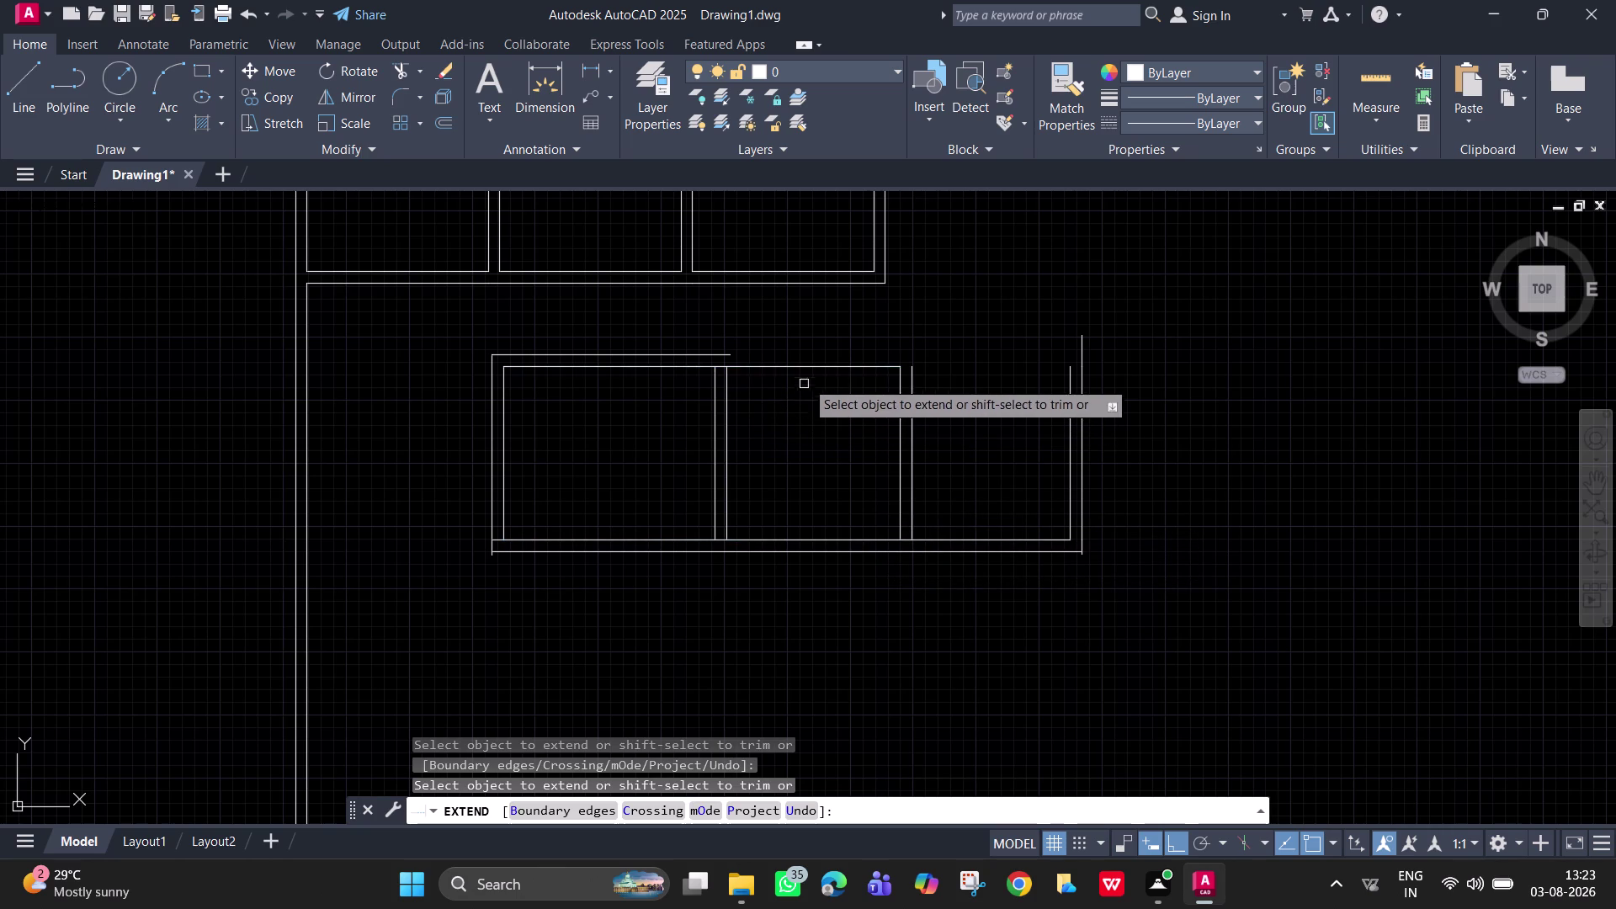
click(834, 369)
click(883, 368)
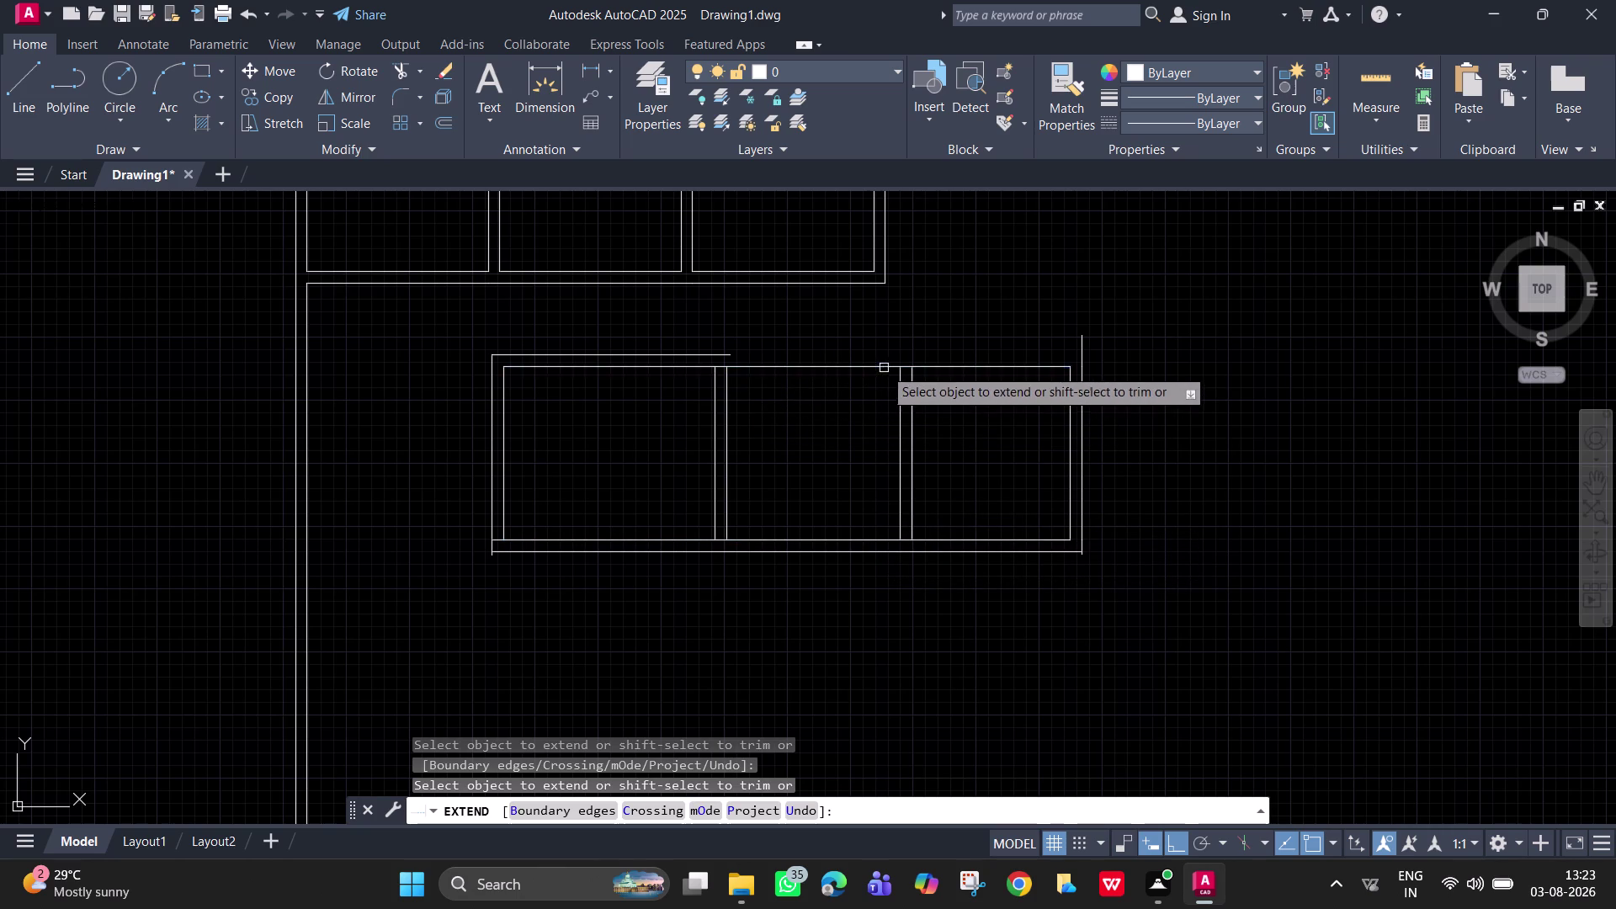
click(727, 354)
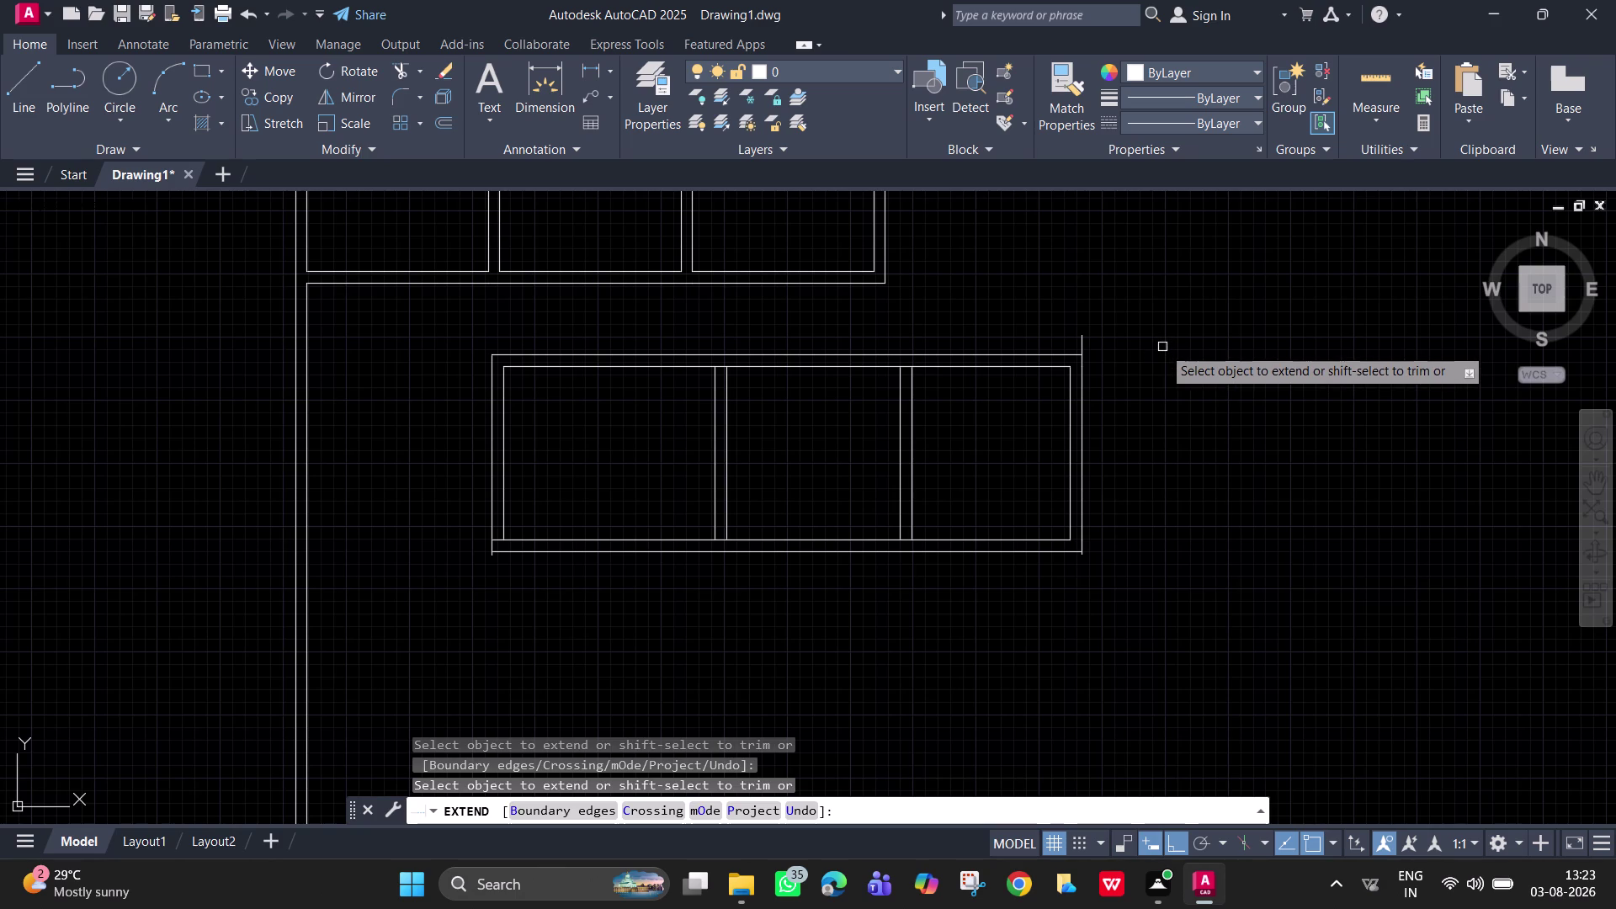
key(space)
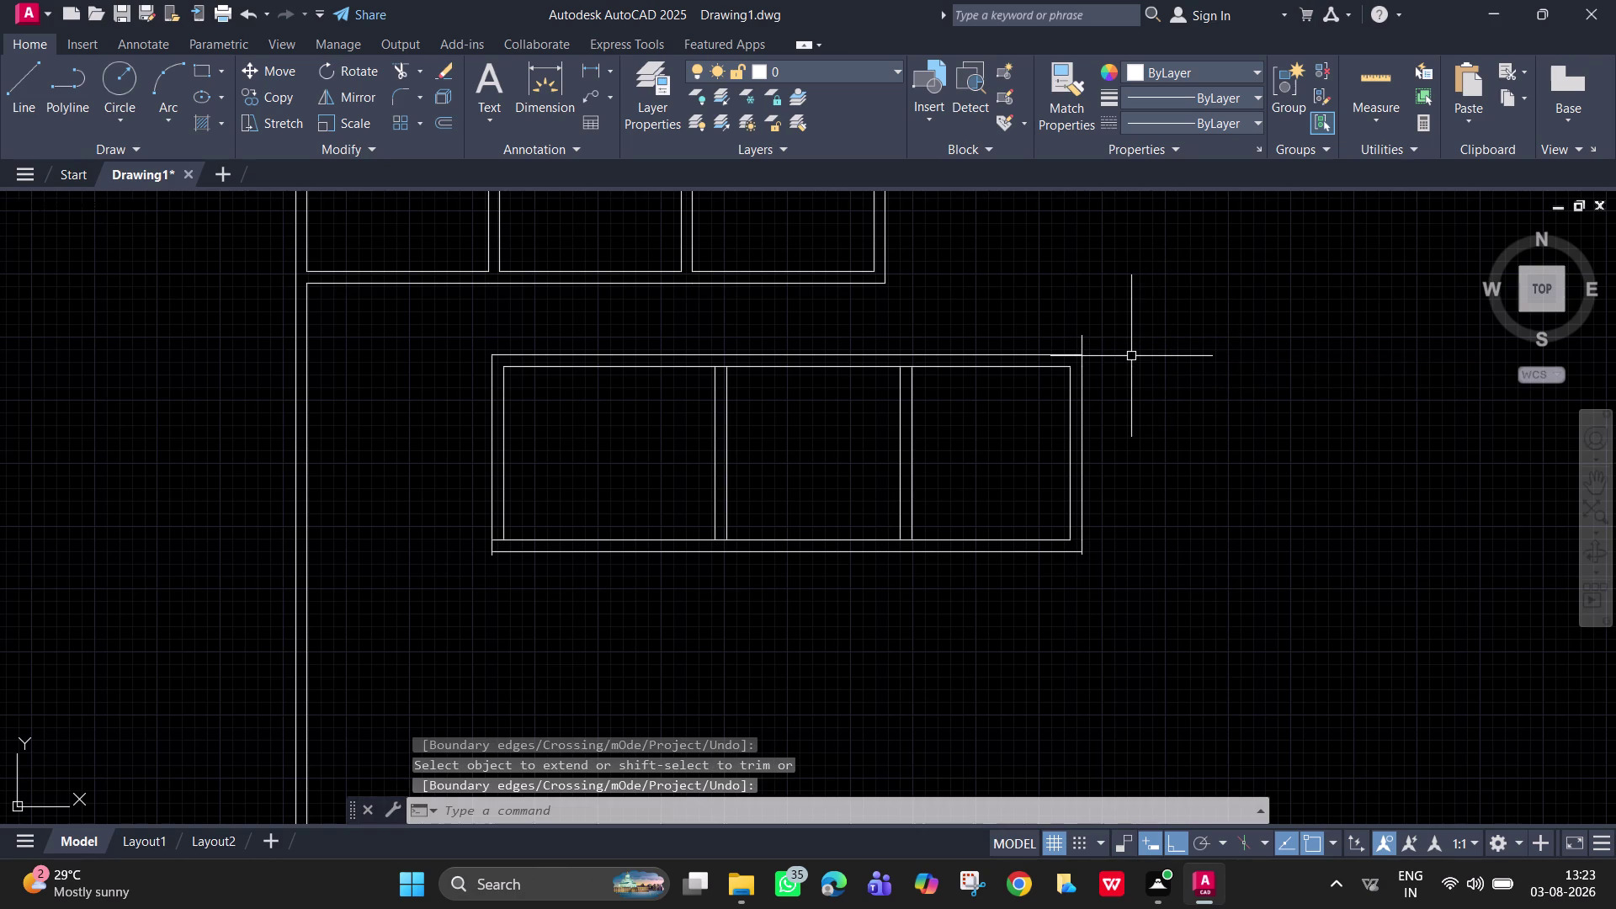
Trim the wall stub above the top-right corner with TR.
key(t)
key(r)
key(space)
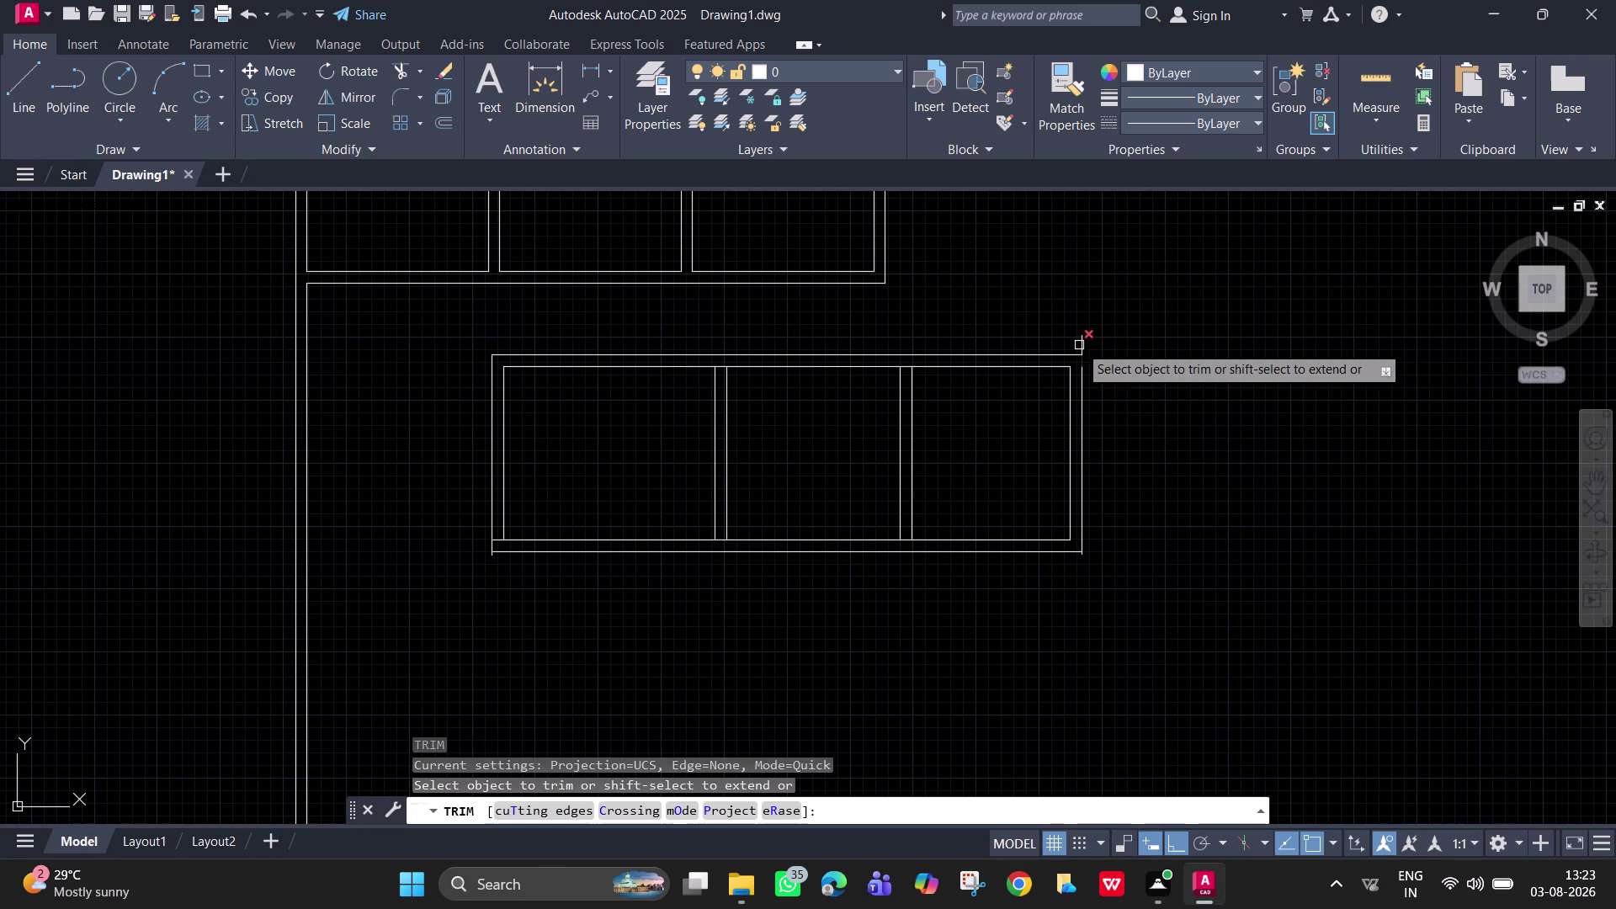
click(1079, 345)
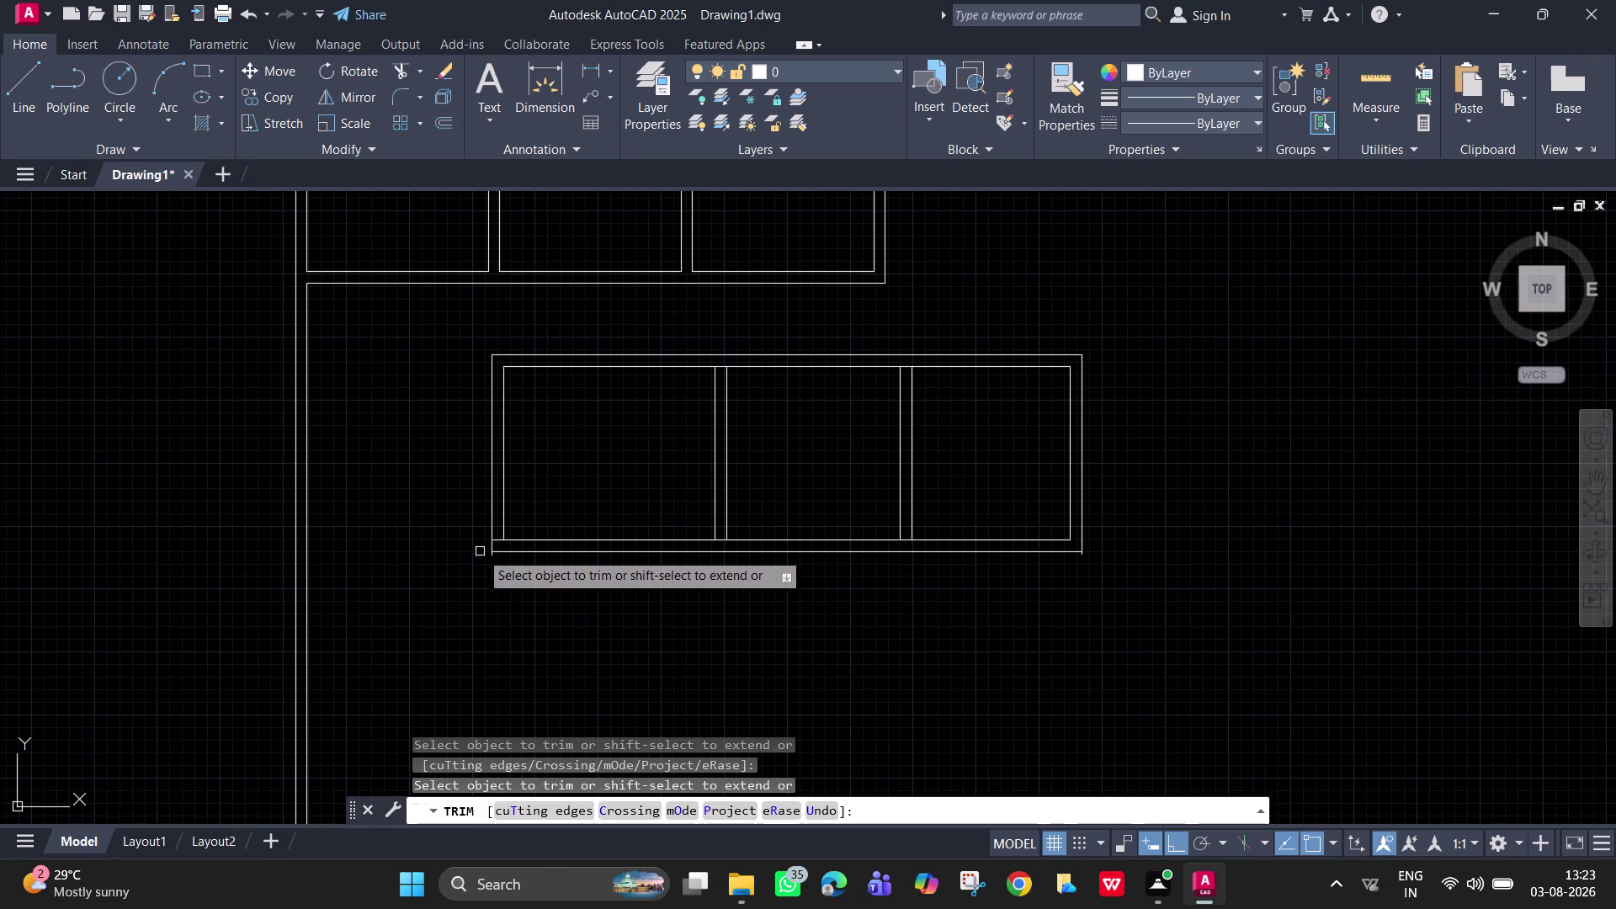
scroll(up, 3)
click(406, 533)
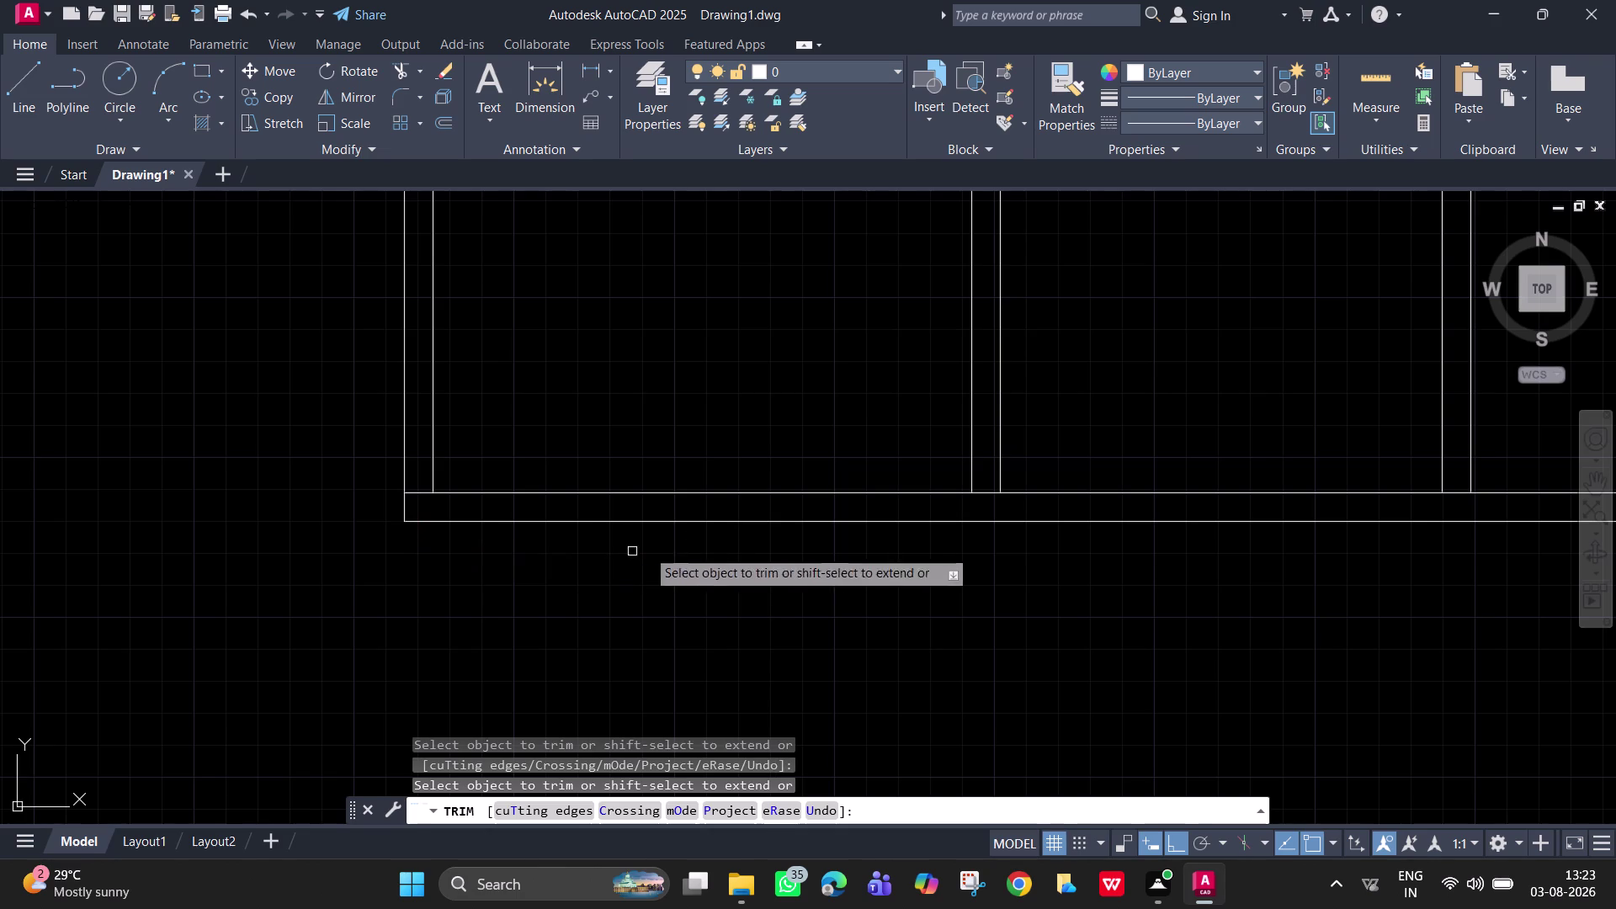
scroll(down, 3)
scroll(up, 3)
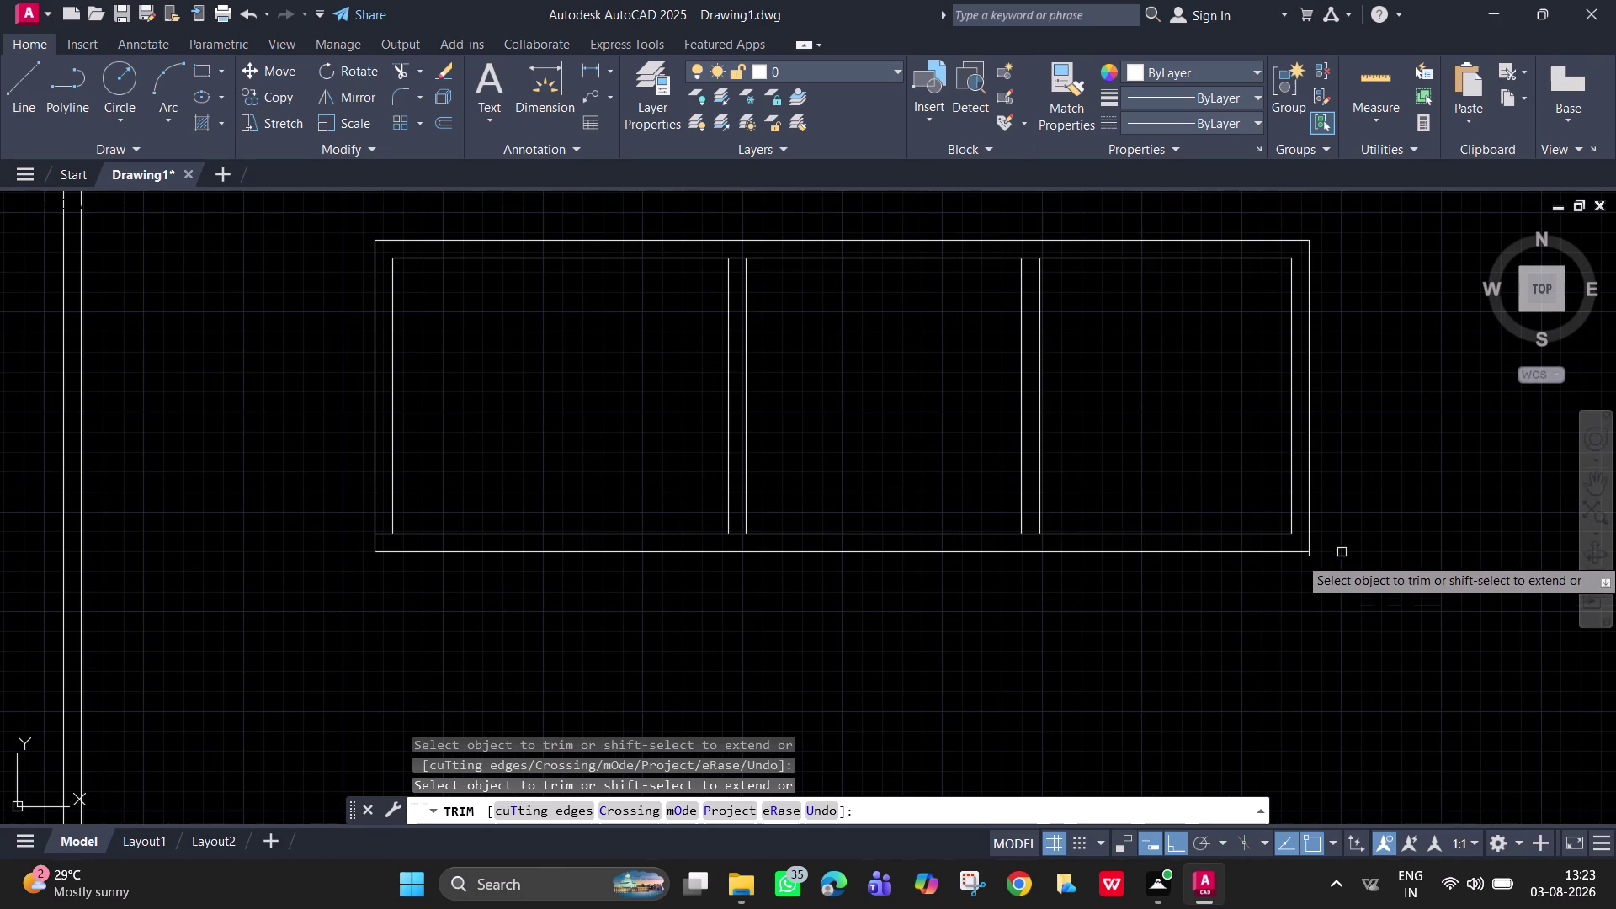
scroll(up, 3)
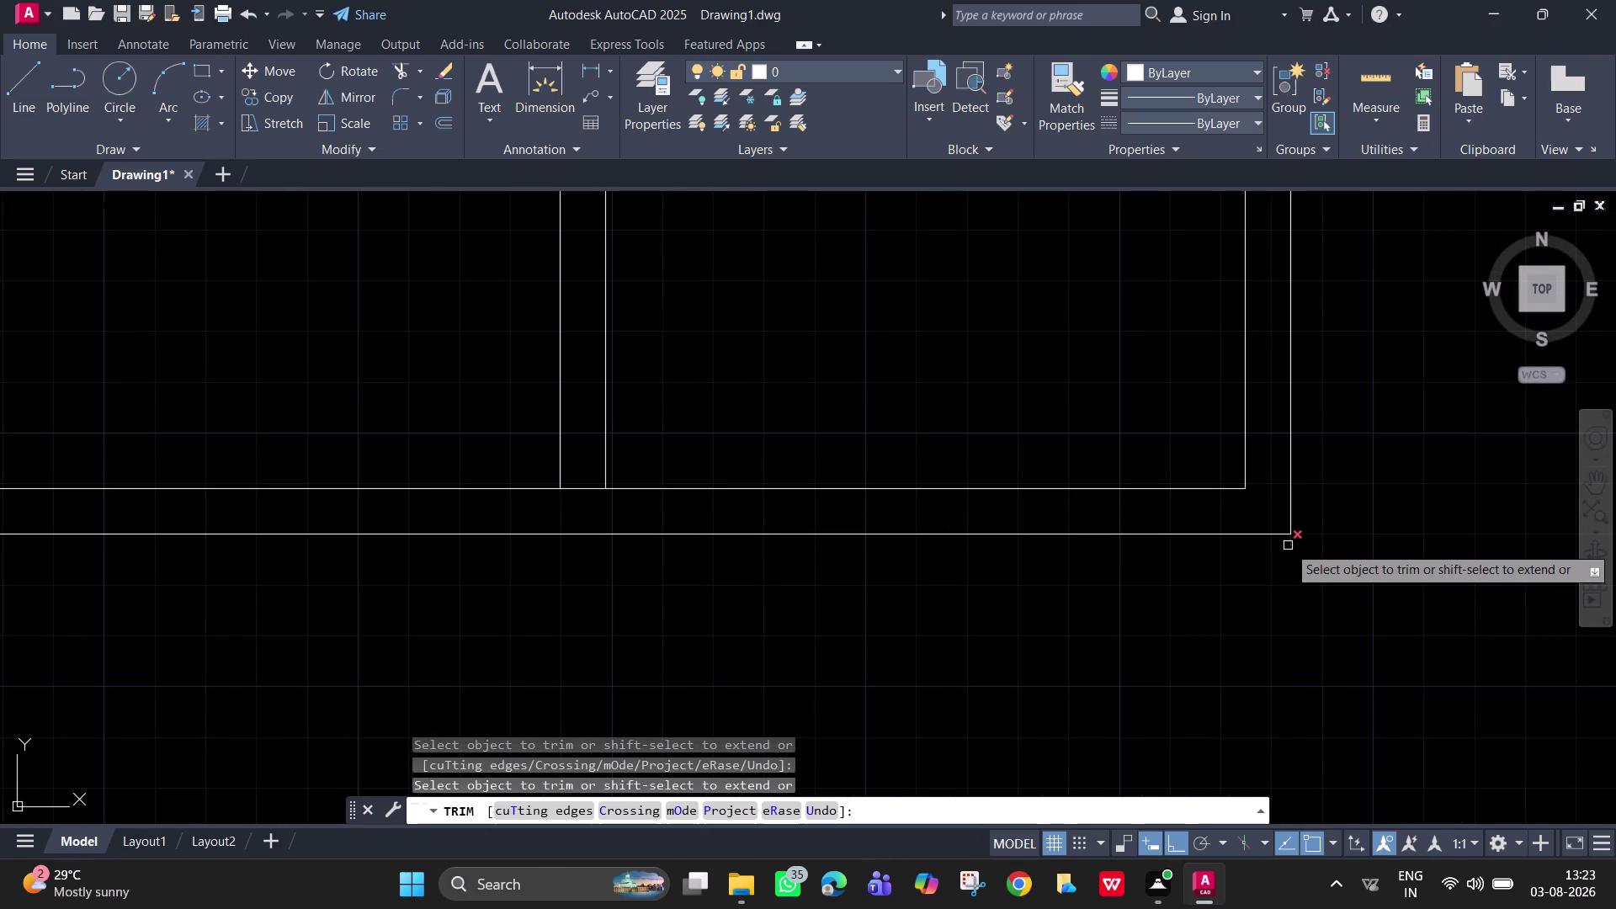
Trim the bottom-right corner stub, then measure the third room at 10'-6" × 11'-6".
click(1288, 545)
scroll(down, 3)
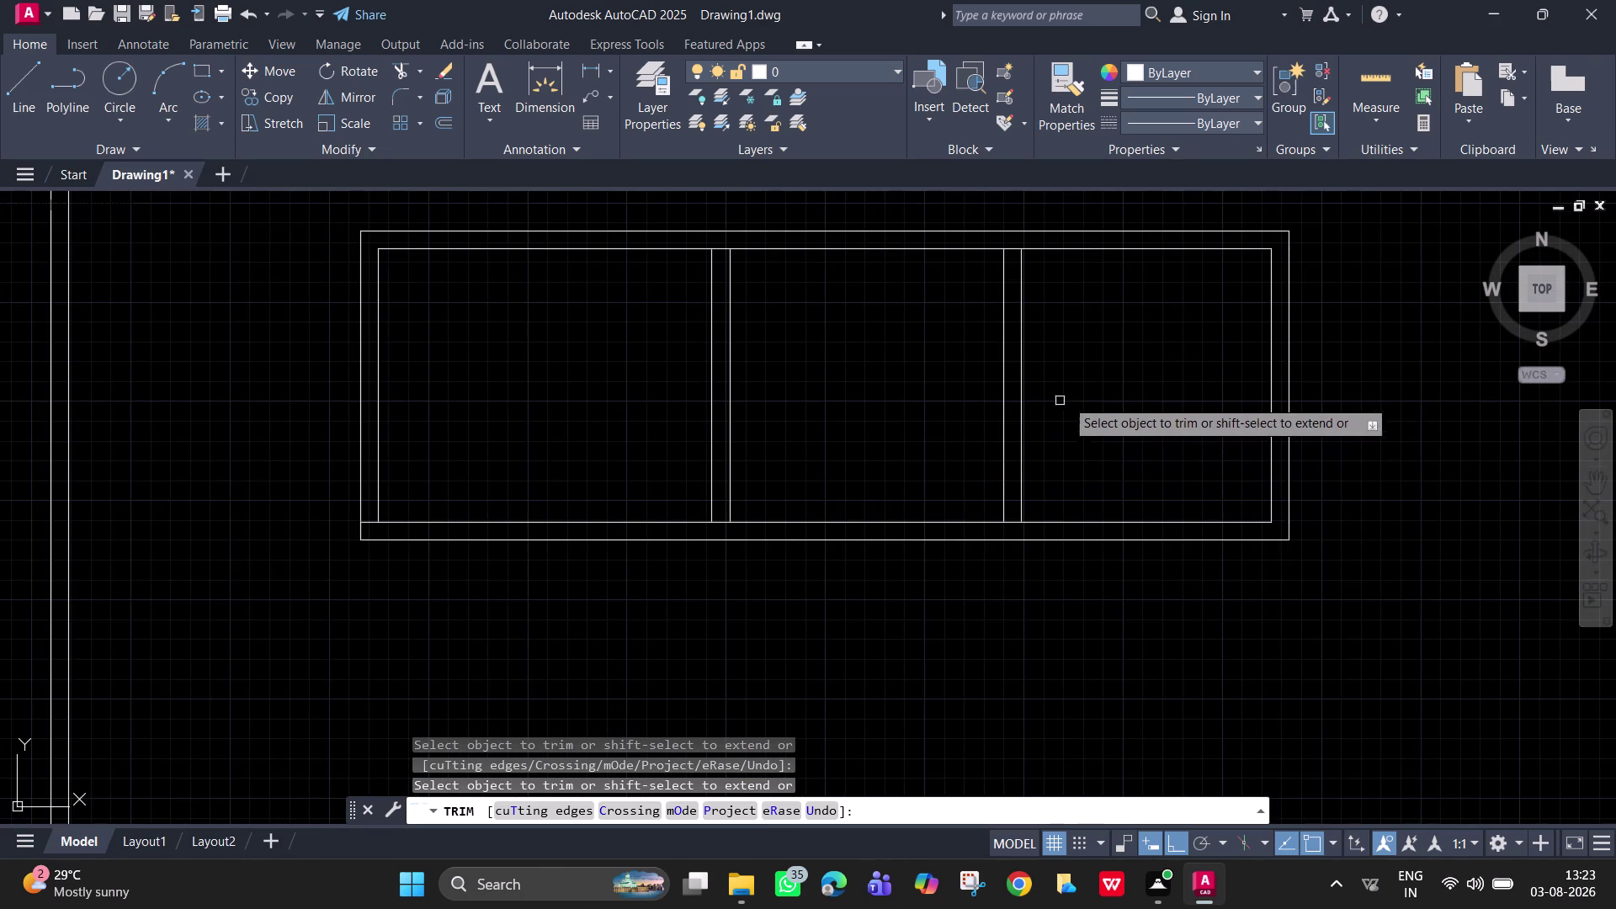
key(Escape)
key(Escape)
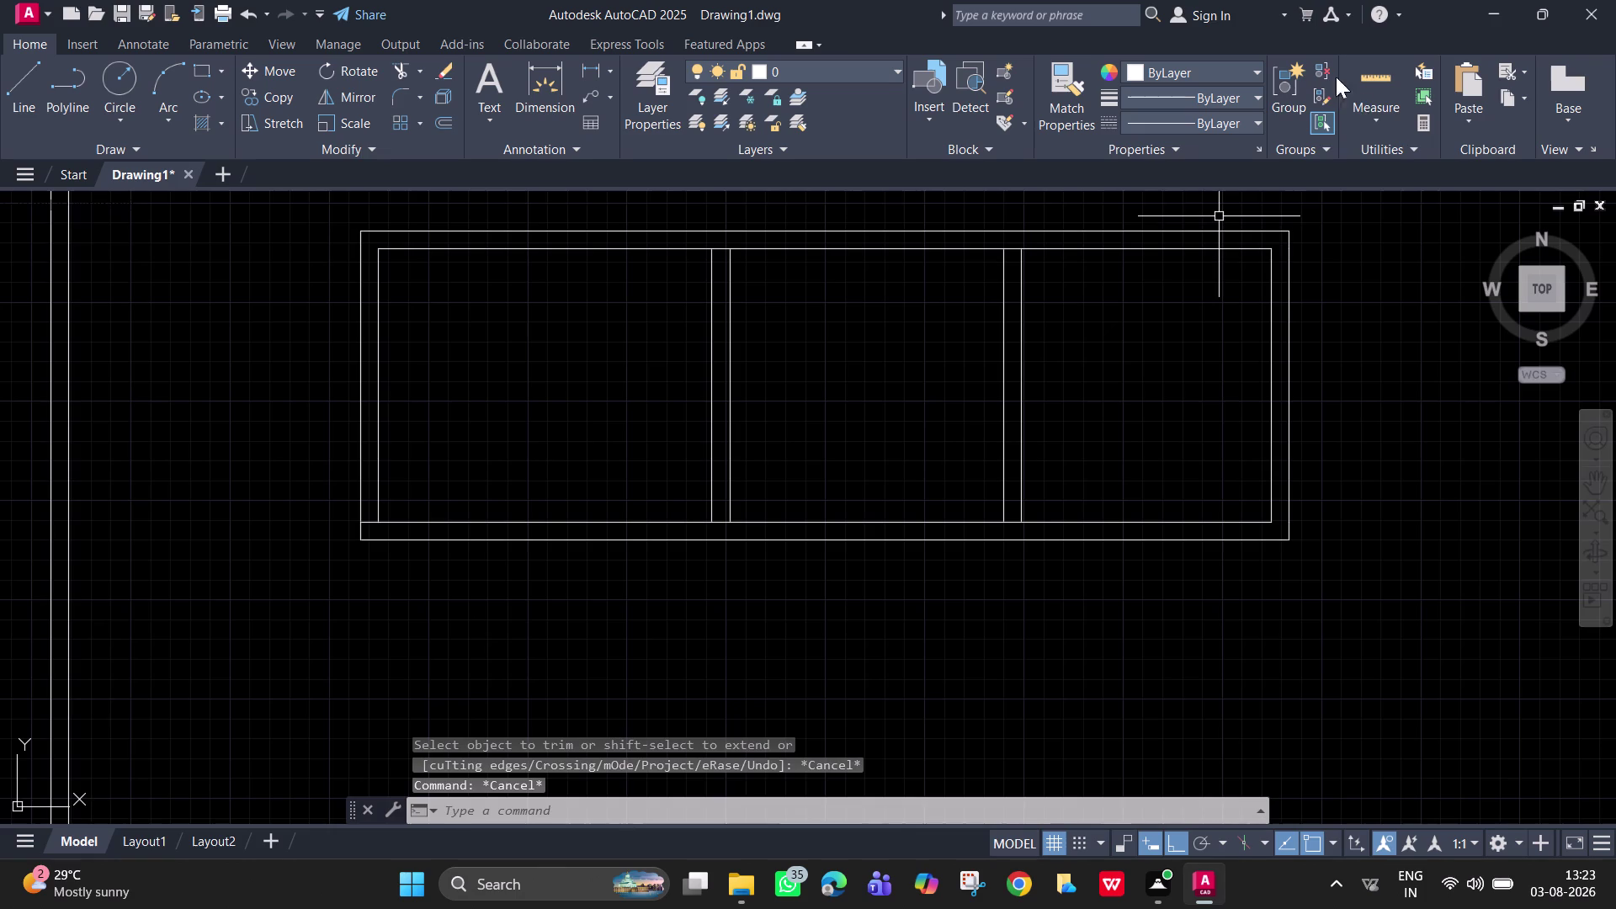
click(1371, 89)
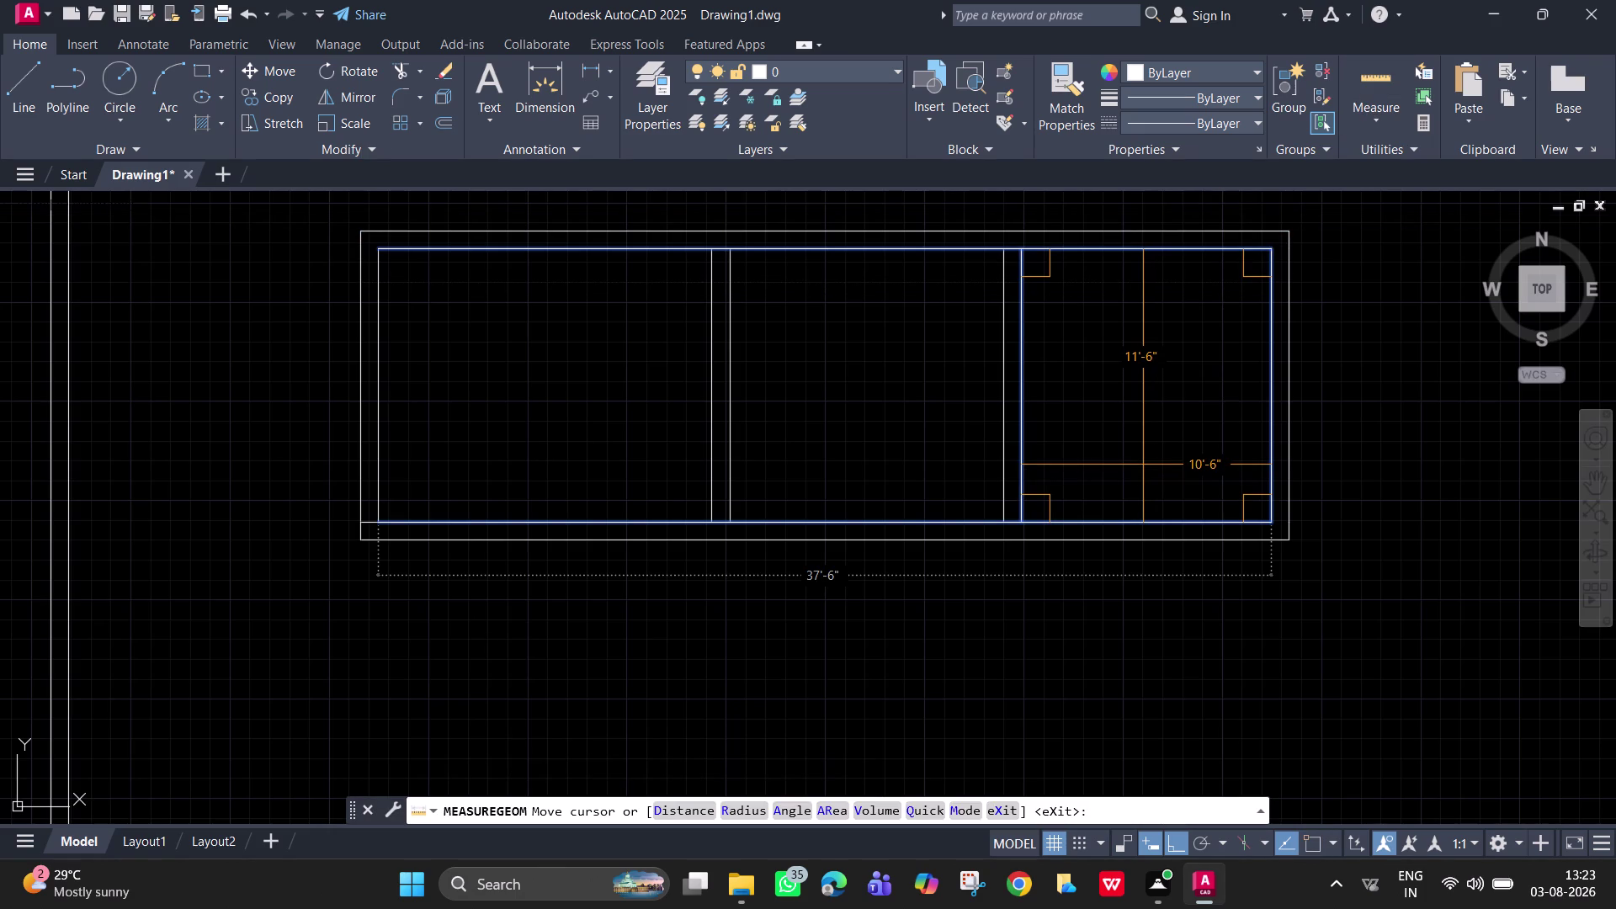